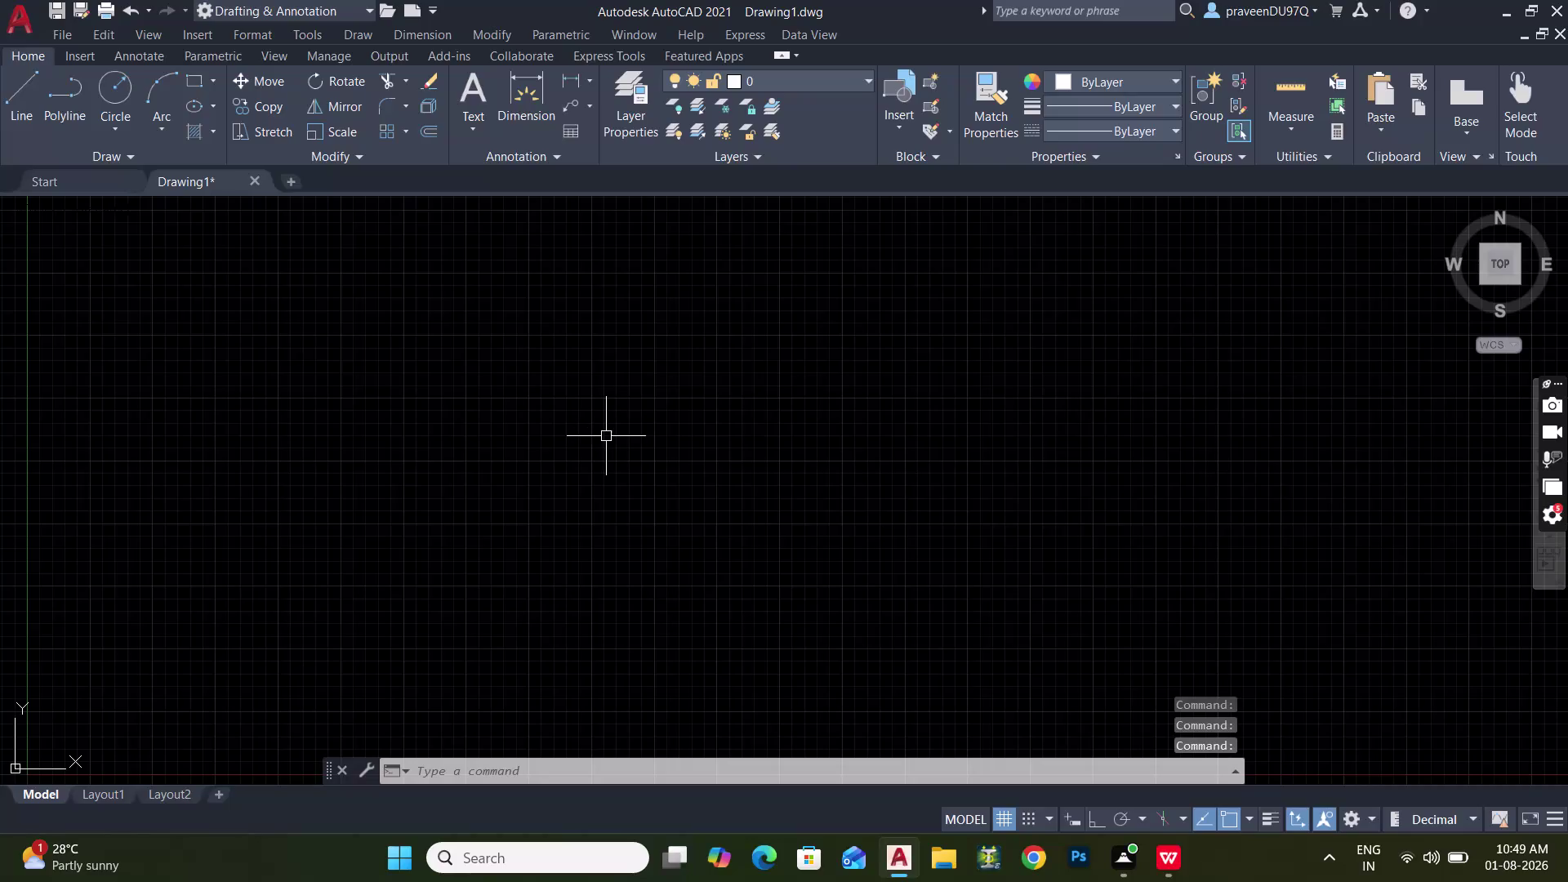
Set the drawing's length unit type to Engineering with the UN command.
text(UN)
key(space)
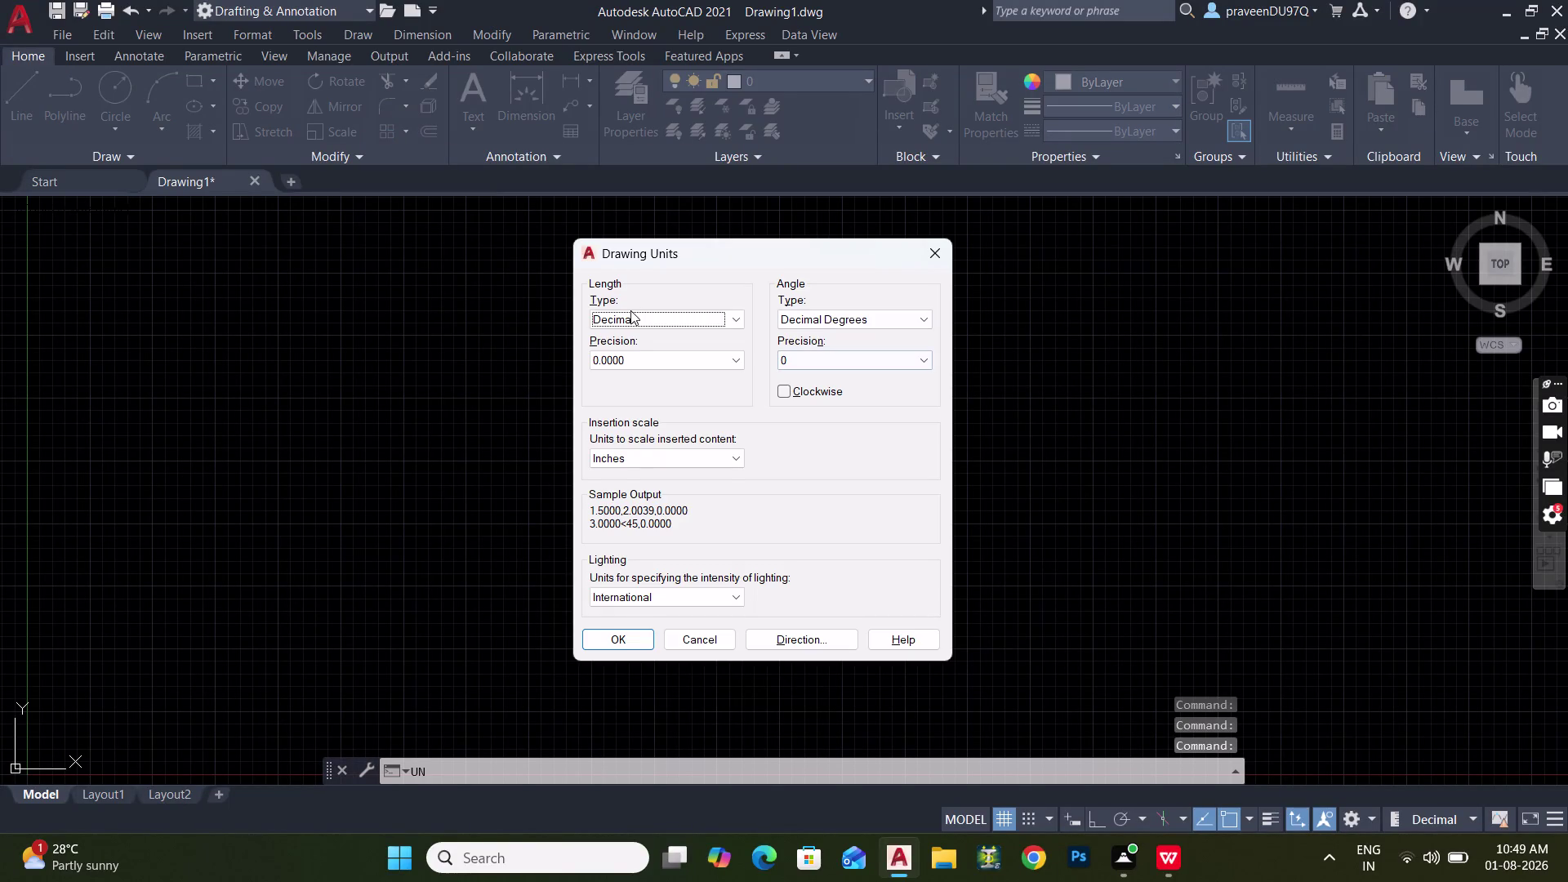
click(631, 310)
click(627, 358)
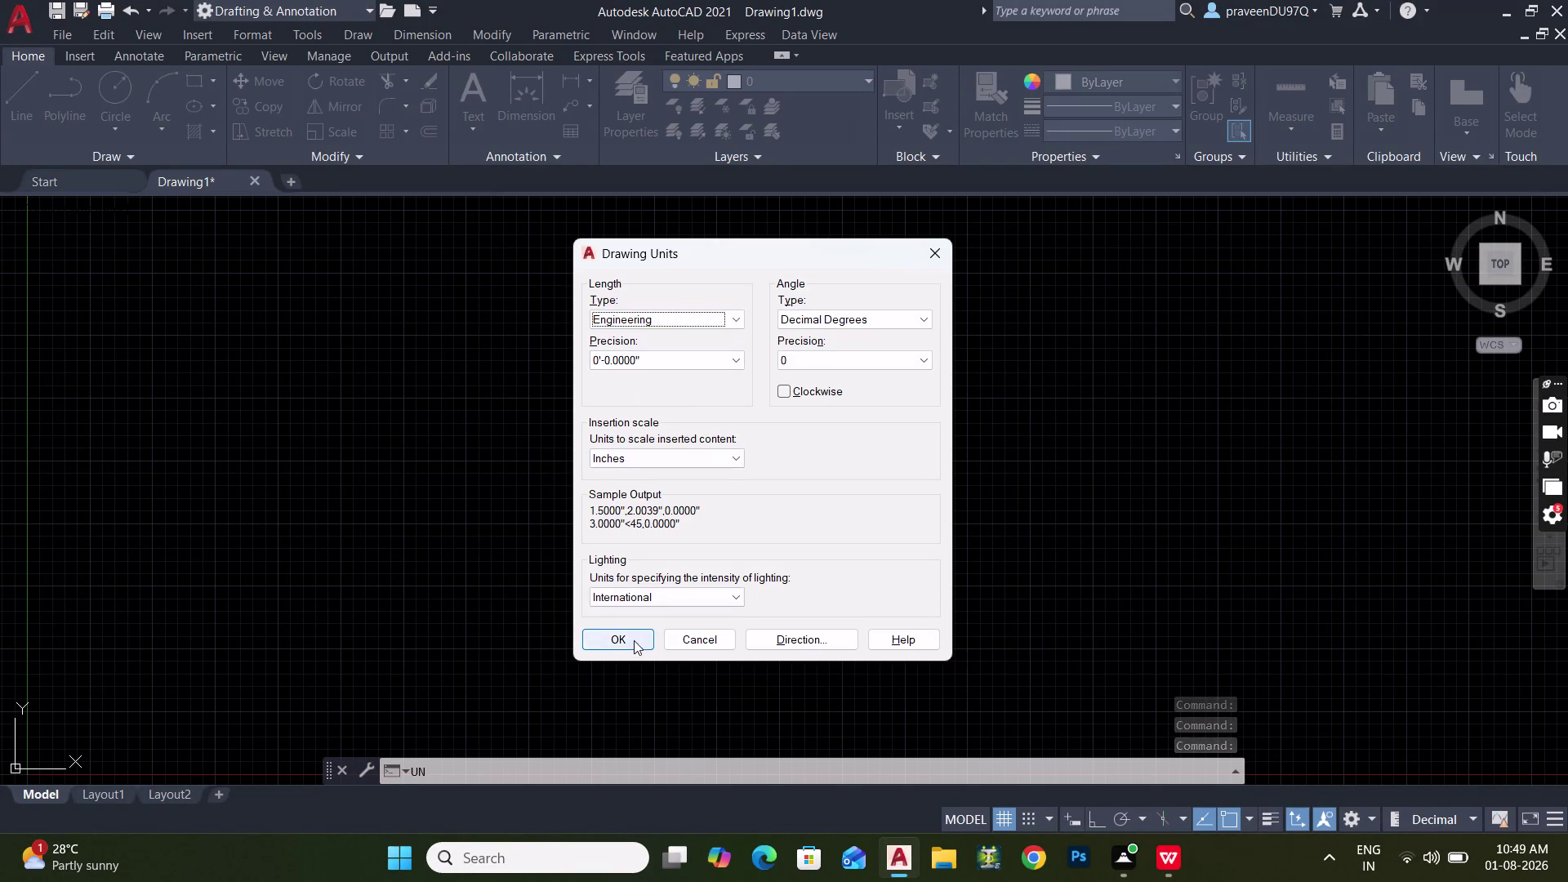
click(633, 640)
Zoom extents and pan so the whole drawing fits in view.
middle_click(626, 423)
middle_click(624, 422)
scroll(down, 3)
middle_click(622, 422)
middle_click(622, 422)
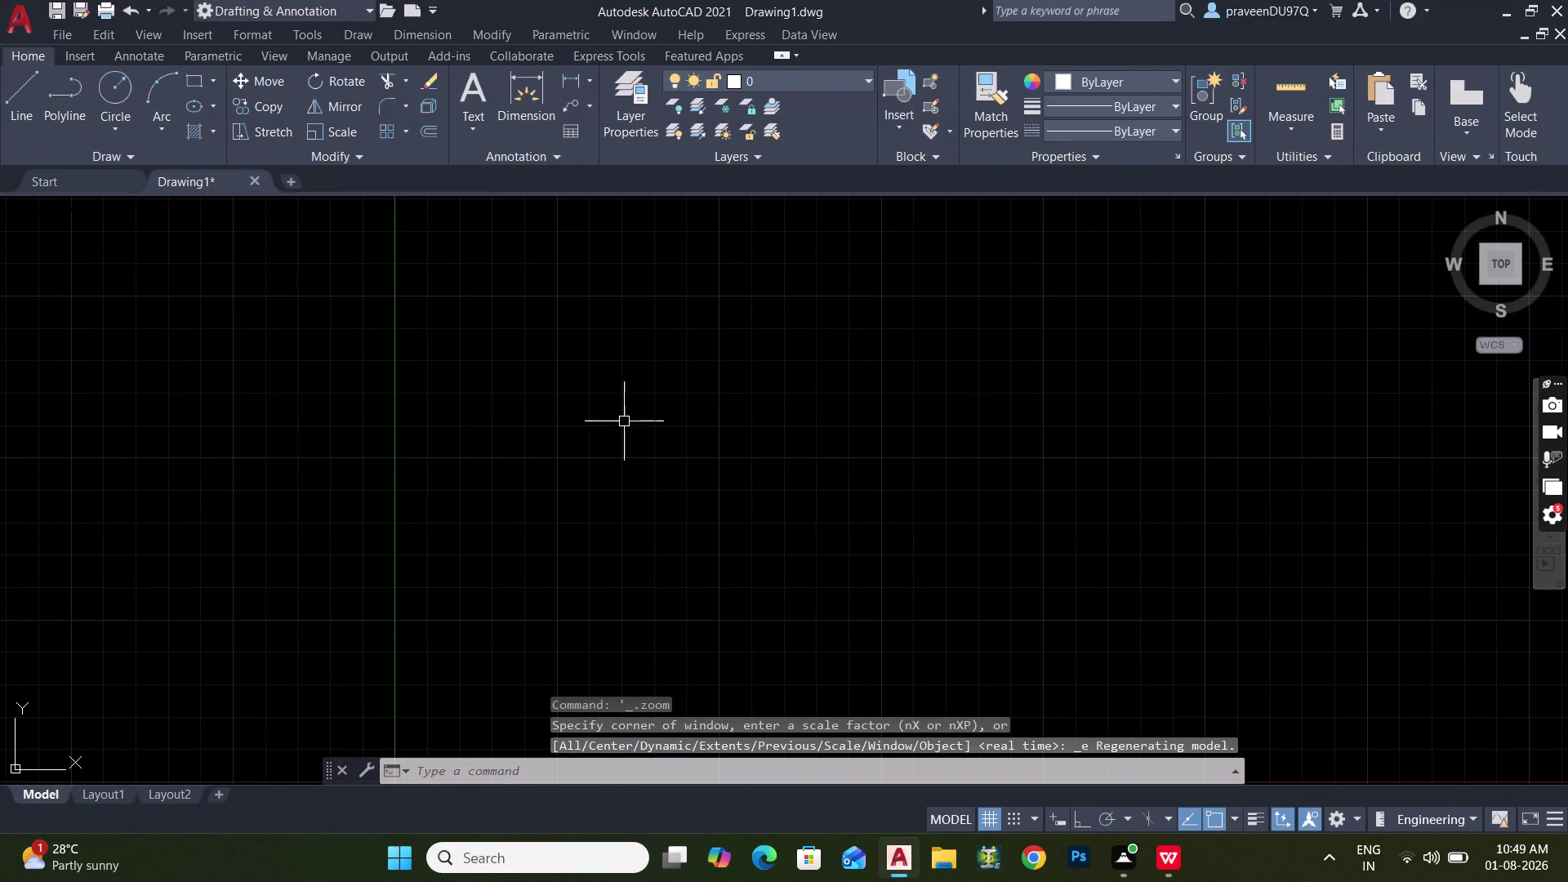
scroll(down, 3)
middle_drag(634, 423, 593, 510)
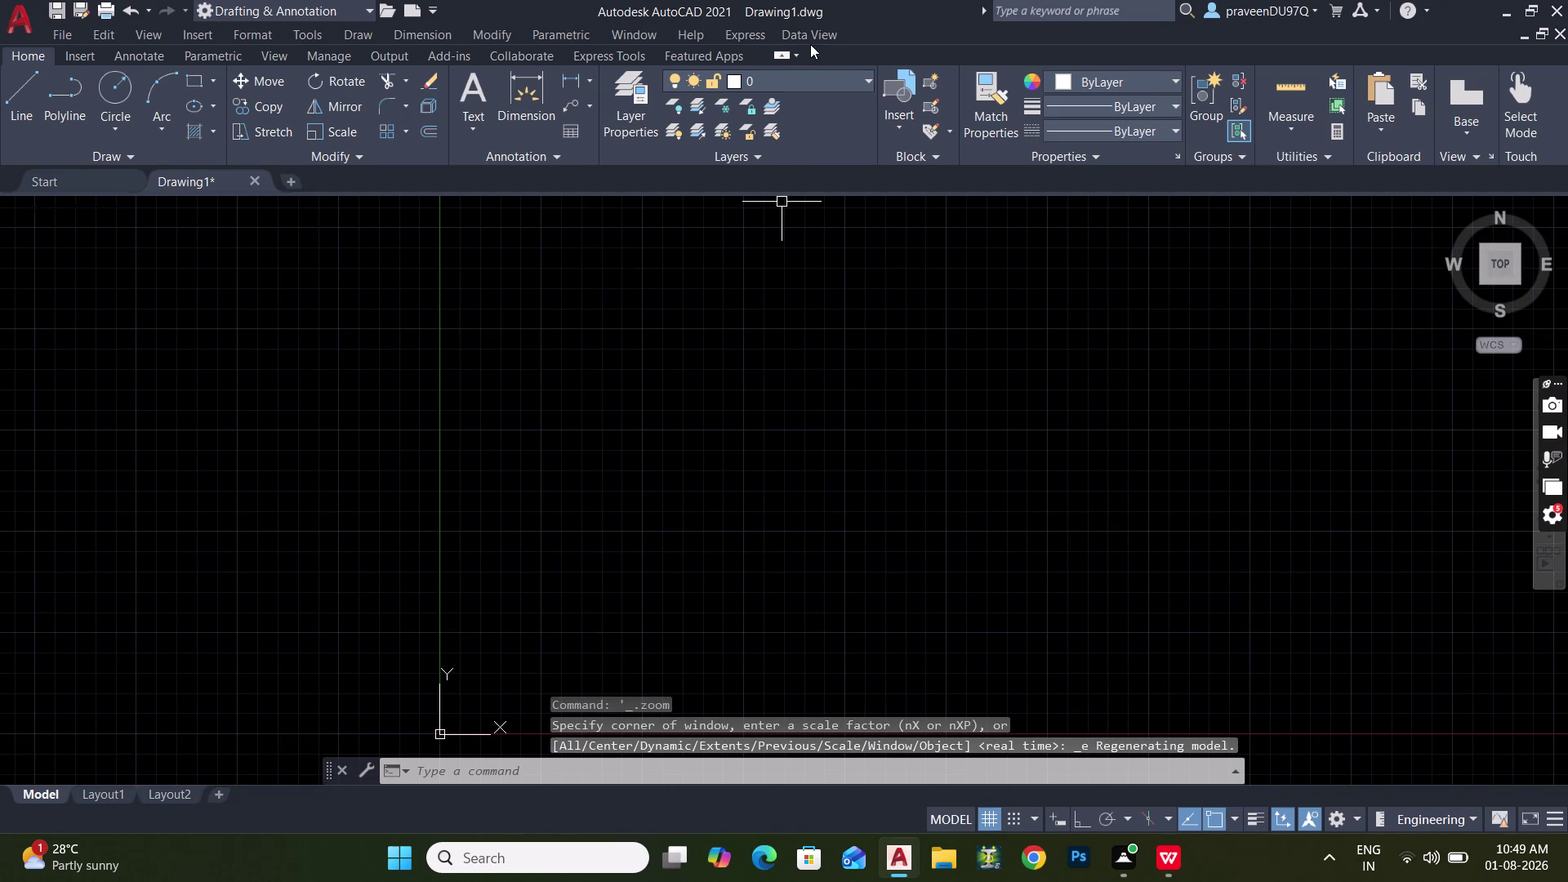
click(641, 117)
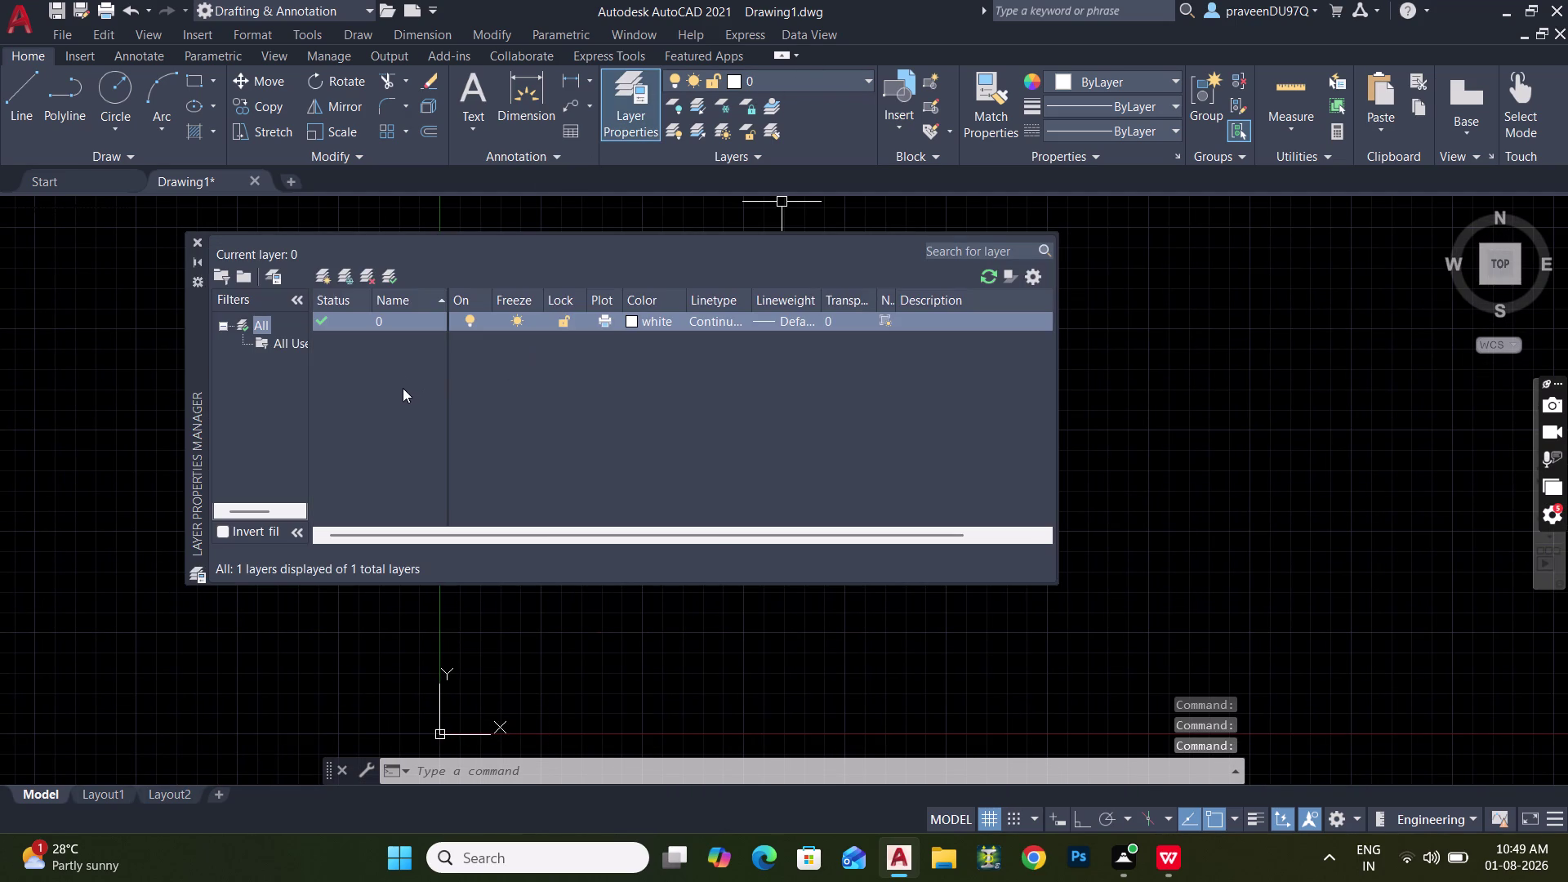
Create two new layers named WALLS and DOORS.
click(402, 388)
click(322, 269)
text(W)
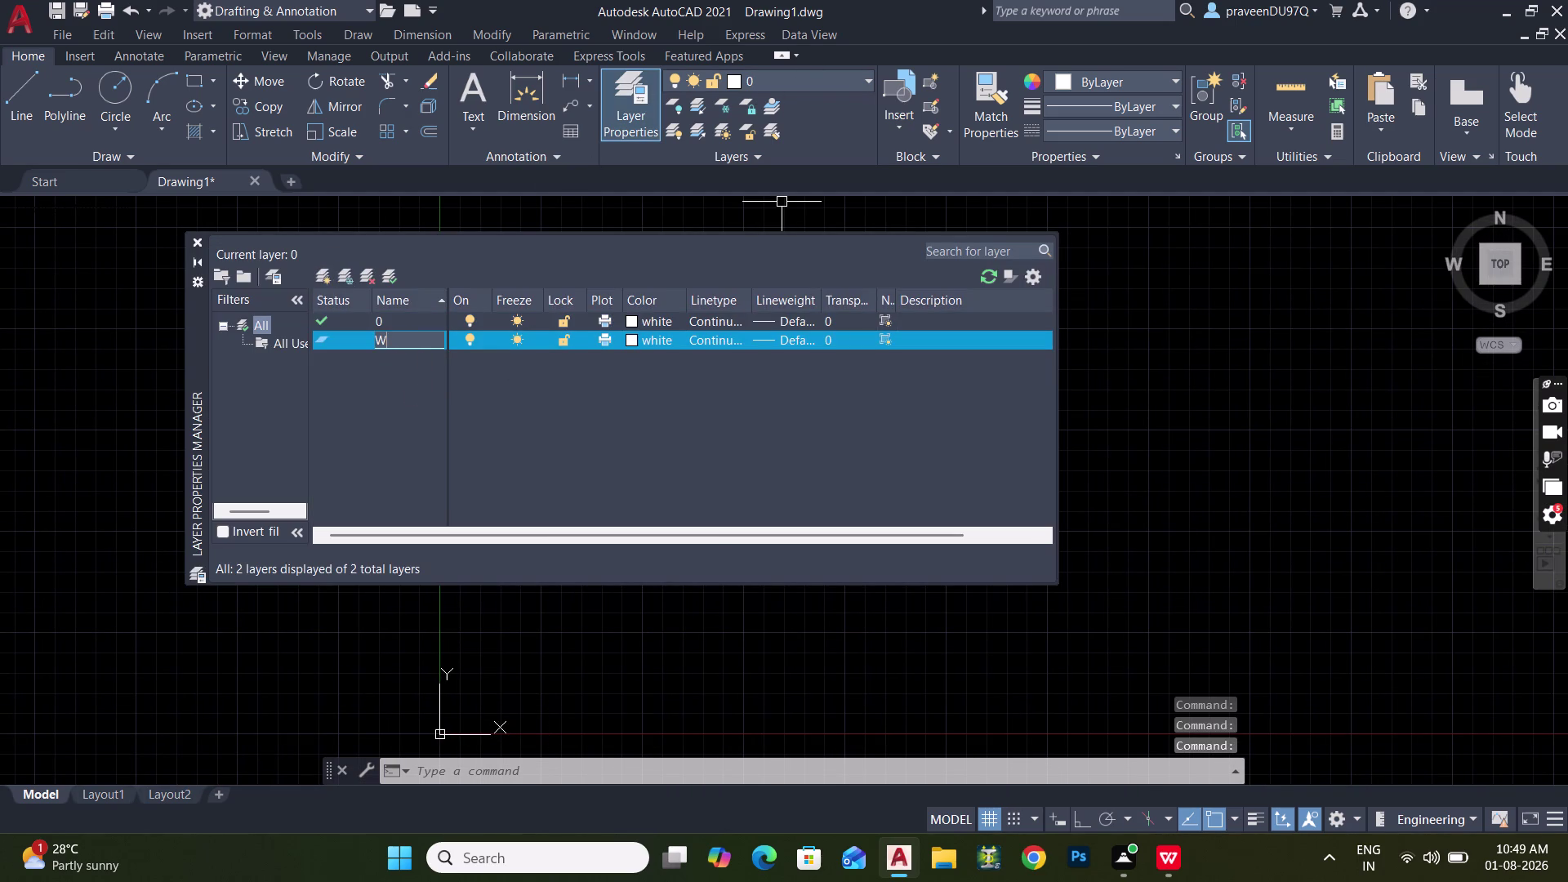
text(ALLS)
key(space)
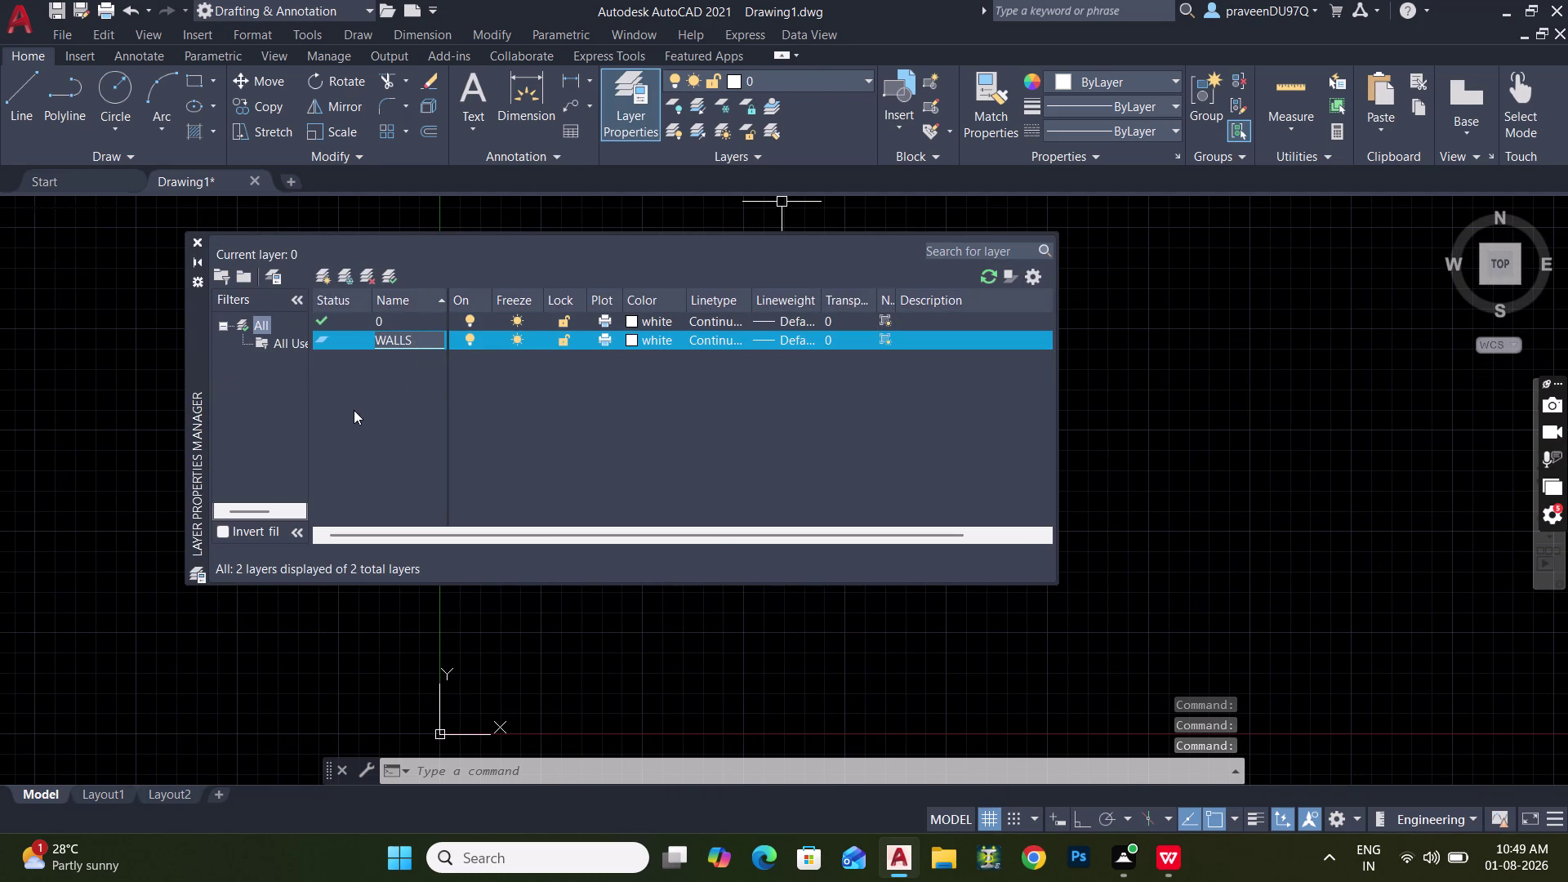
click(359, 421)
double_click(319, 275)
drag(424, 363, 323, 350)
text(DOORS)
key(space)
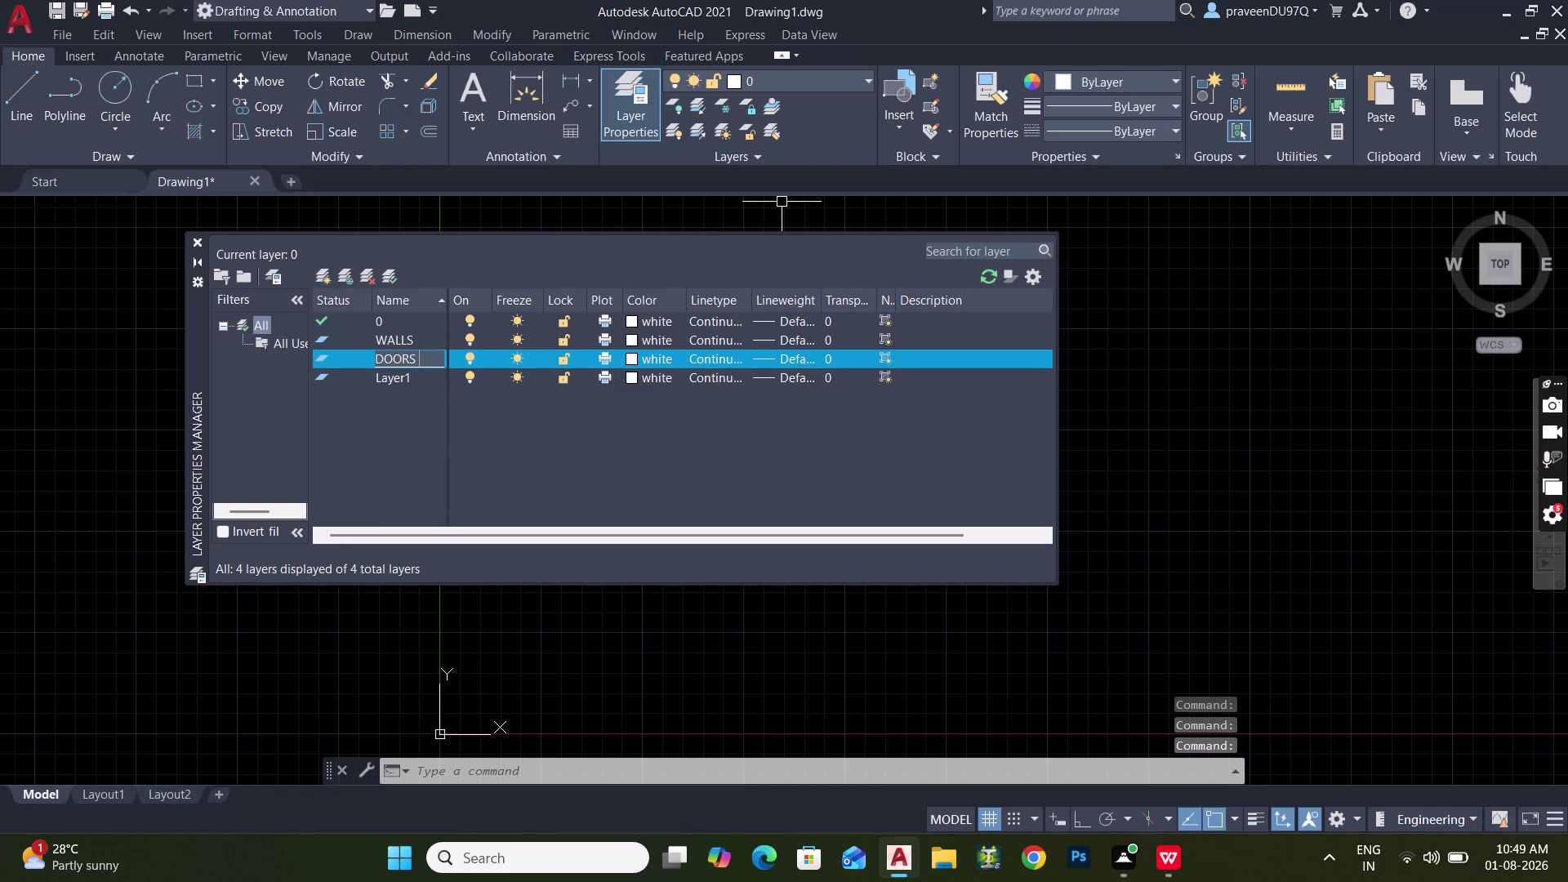
click(422, 372)
Rename the default Layer1 to TEXT, correcting a mistyped name.
click(432, 374)
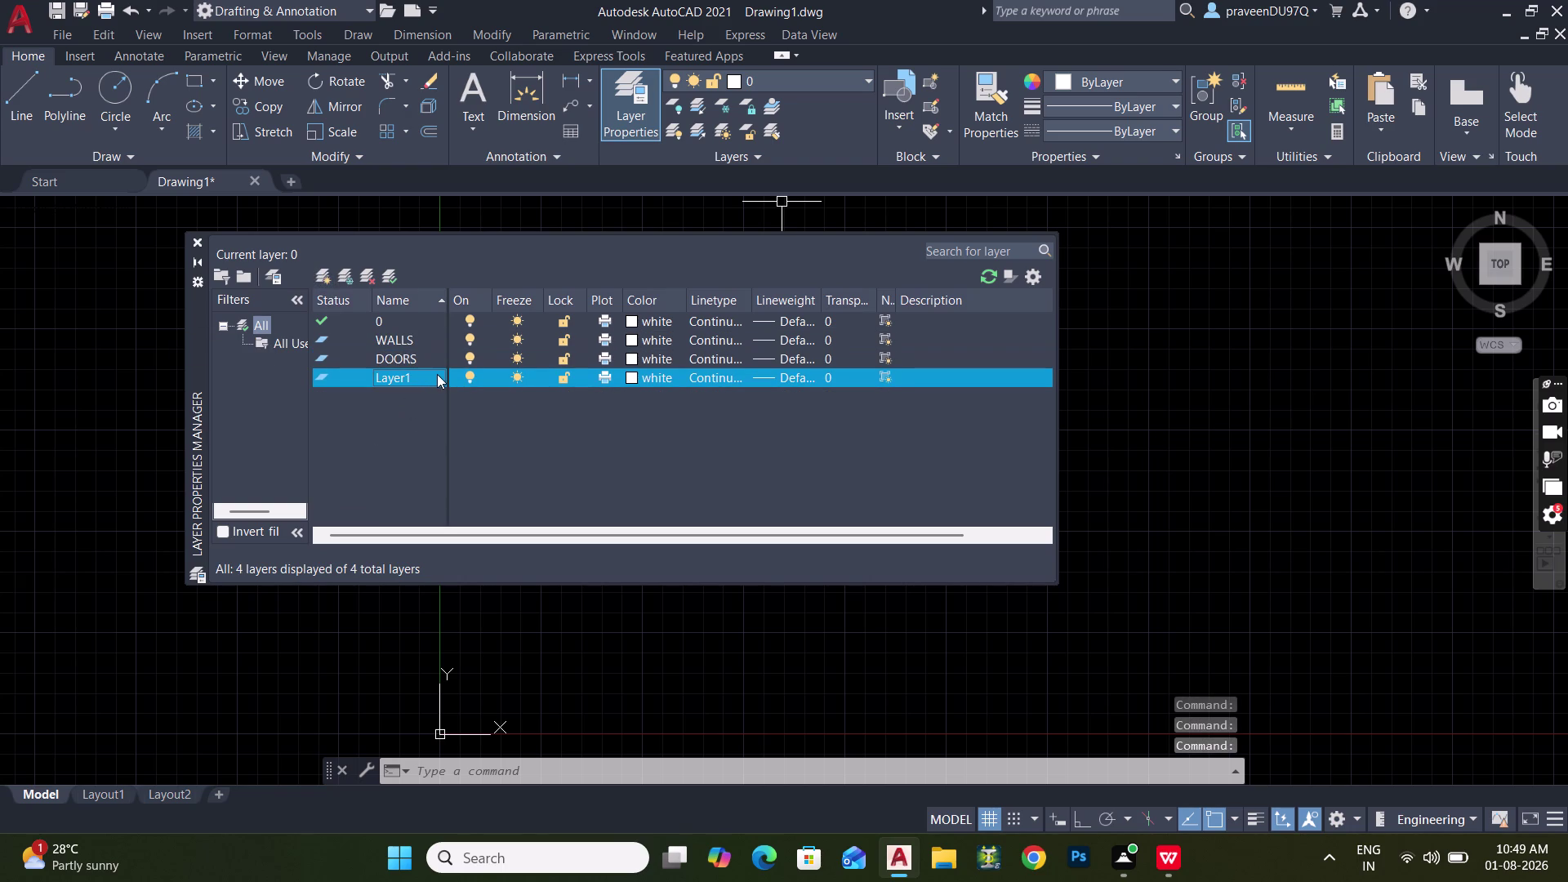
text(WIN)
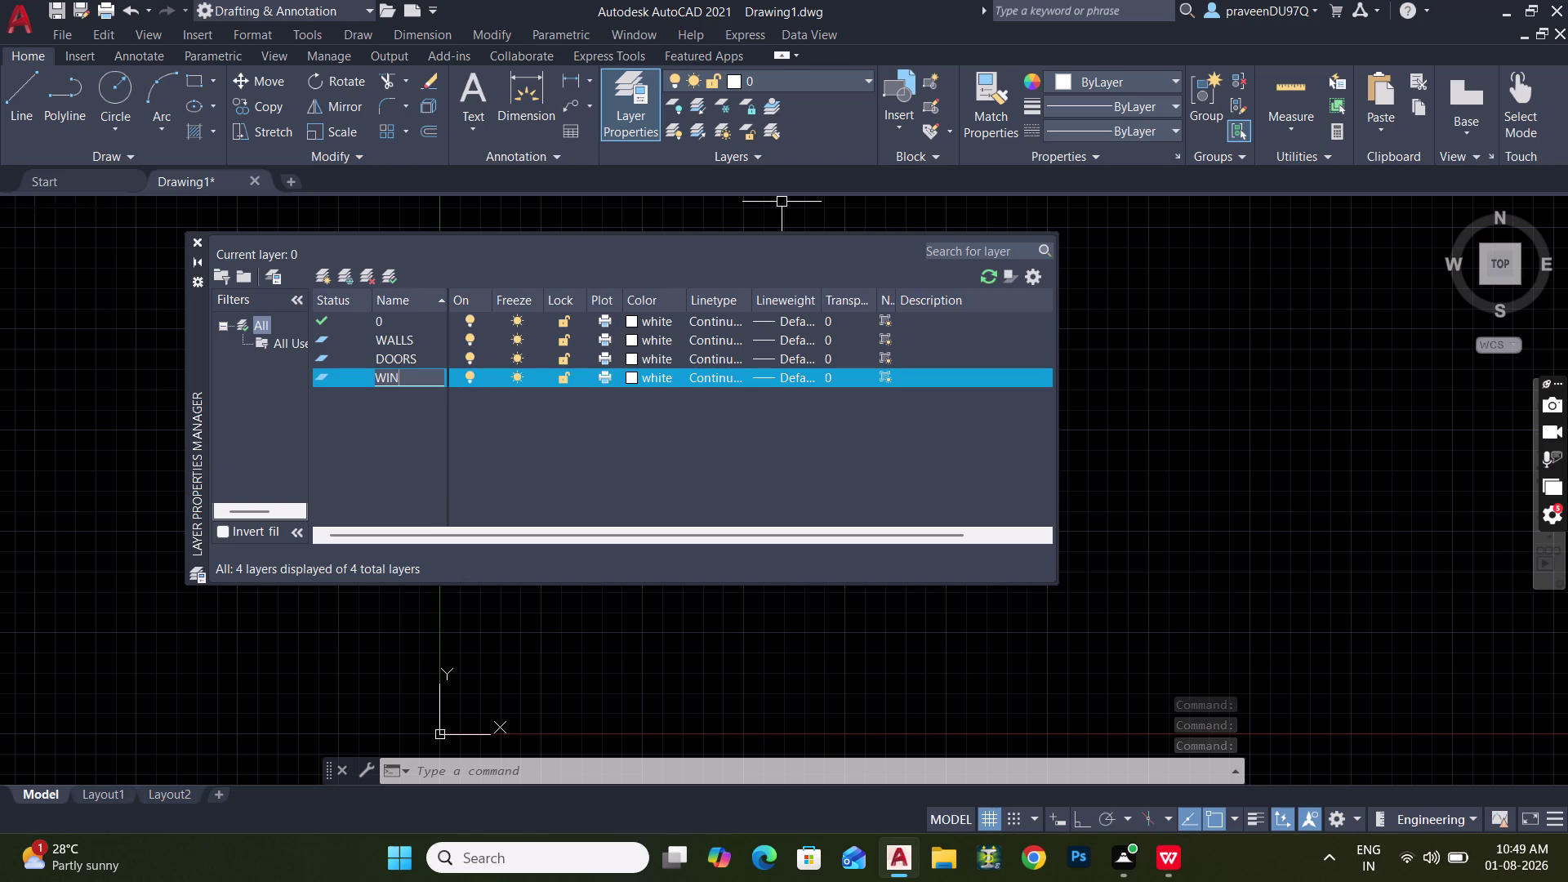
key(BackSpace)
key(BackSpace)
key(BackSpace)
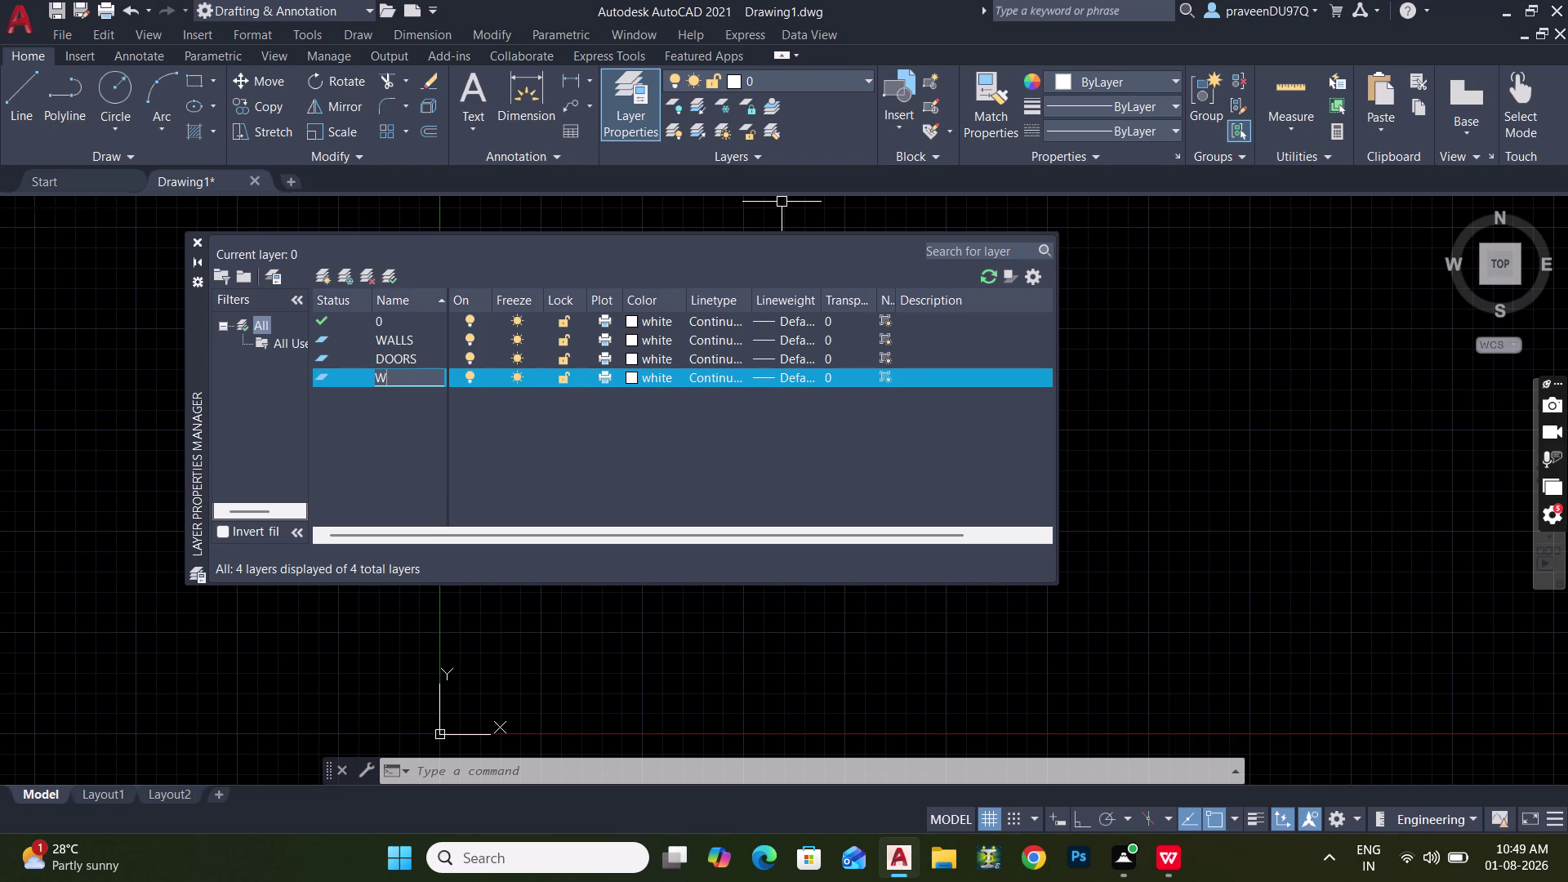
text(TEXT)
click(422, 357)
Rename the DOORS layer to DOORS AND WINDOWS.
click(428, 359)
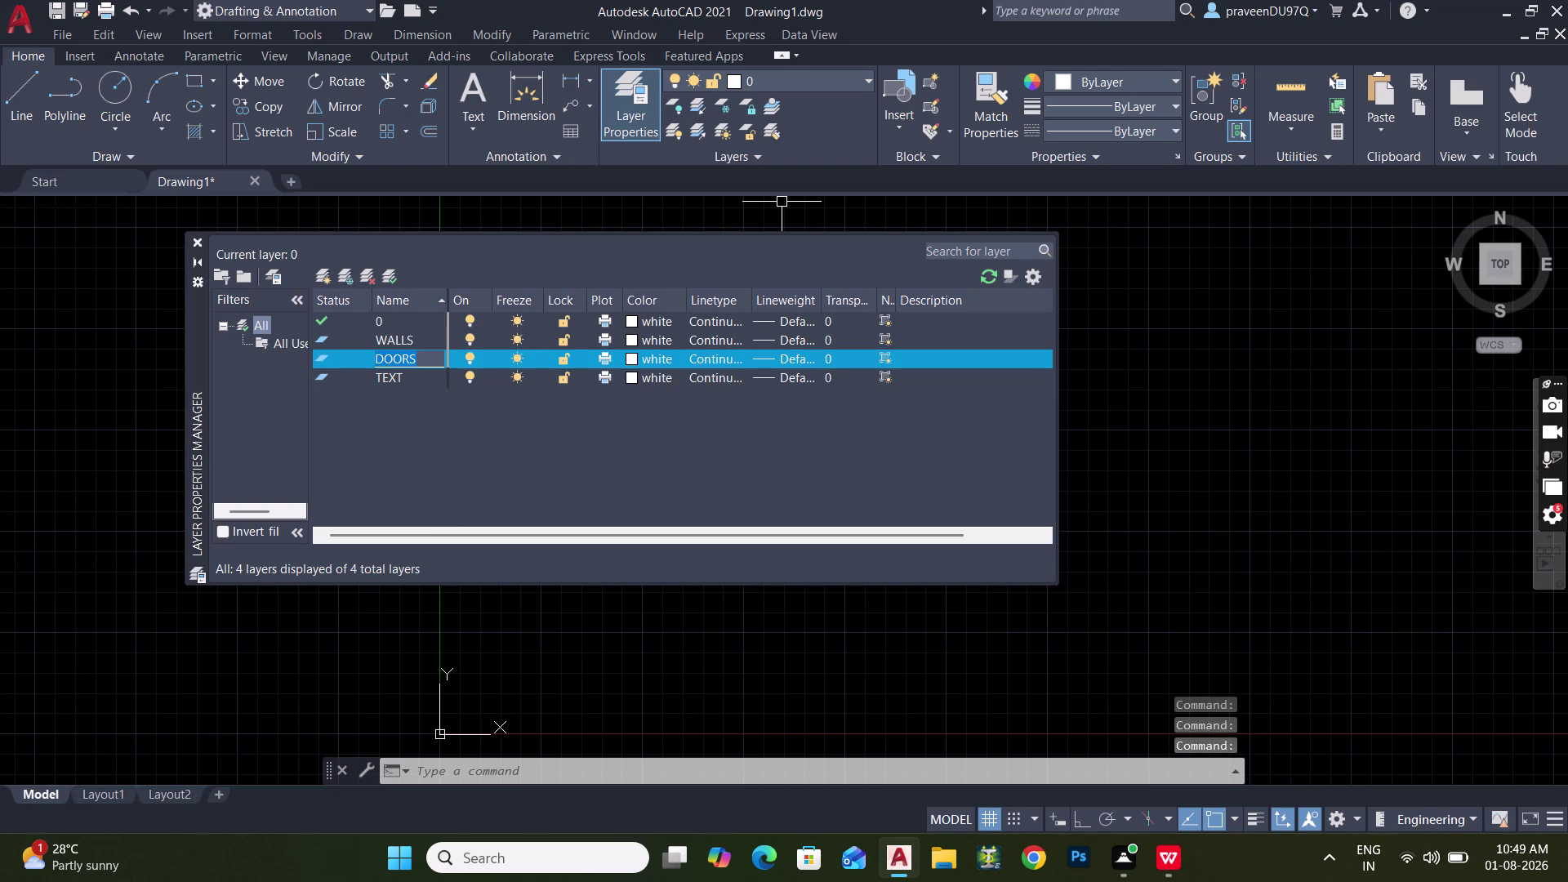
click(434, 359)
key(space)
text(A)
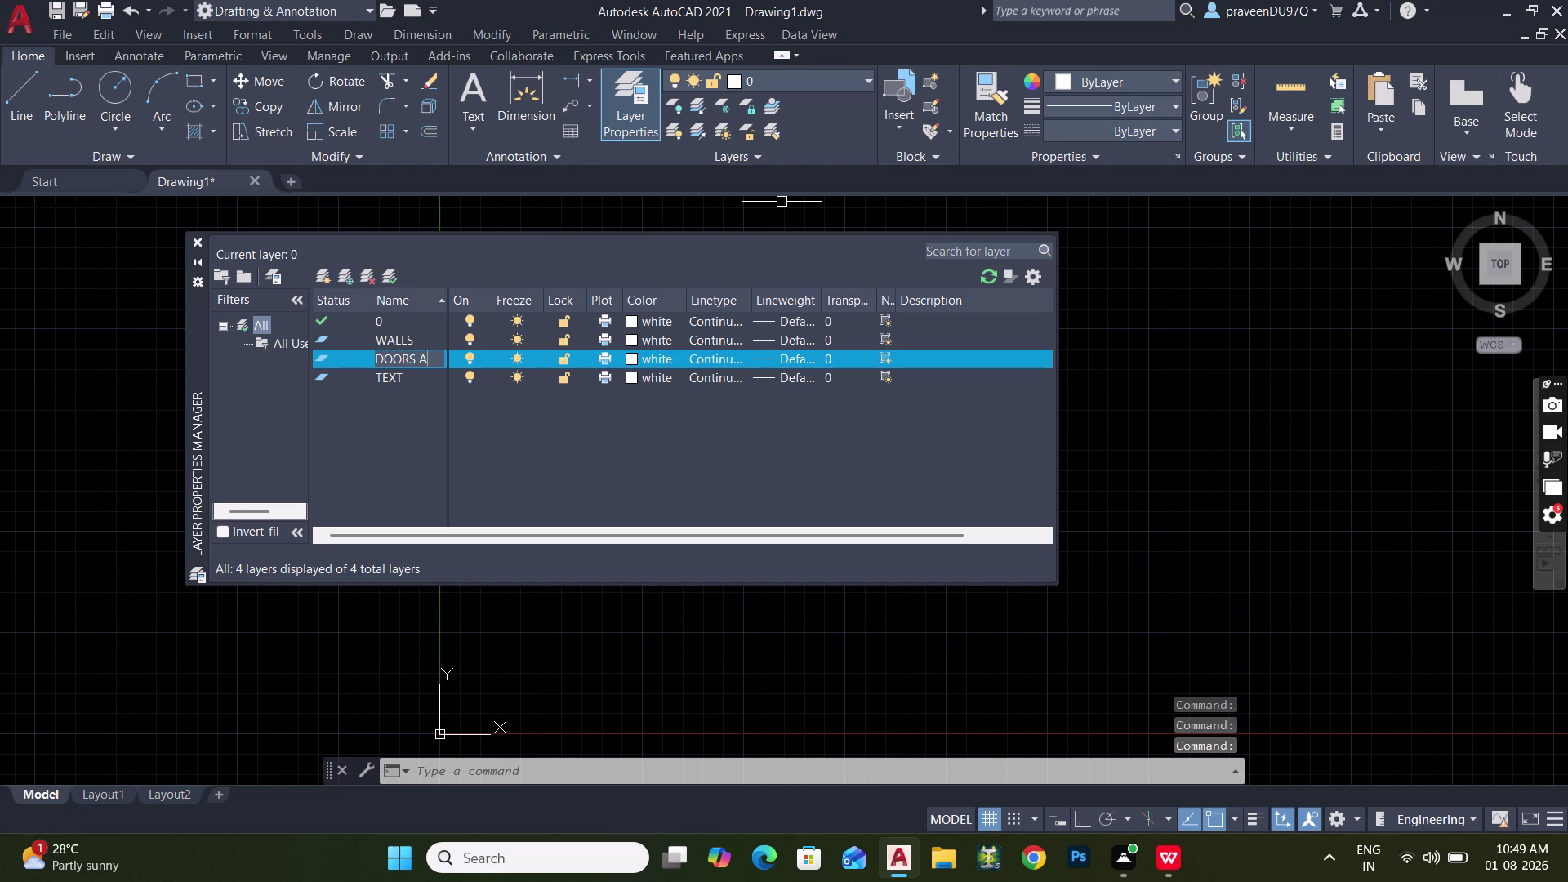
text(ND)
key(space)
text(WIND)
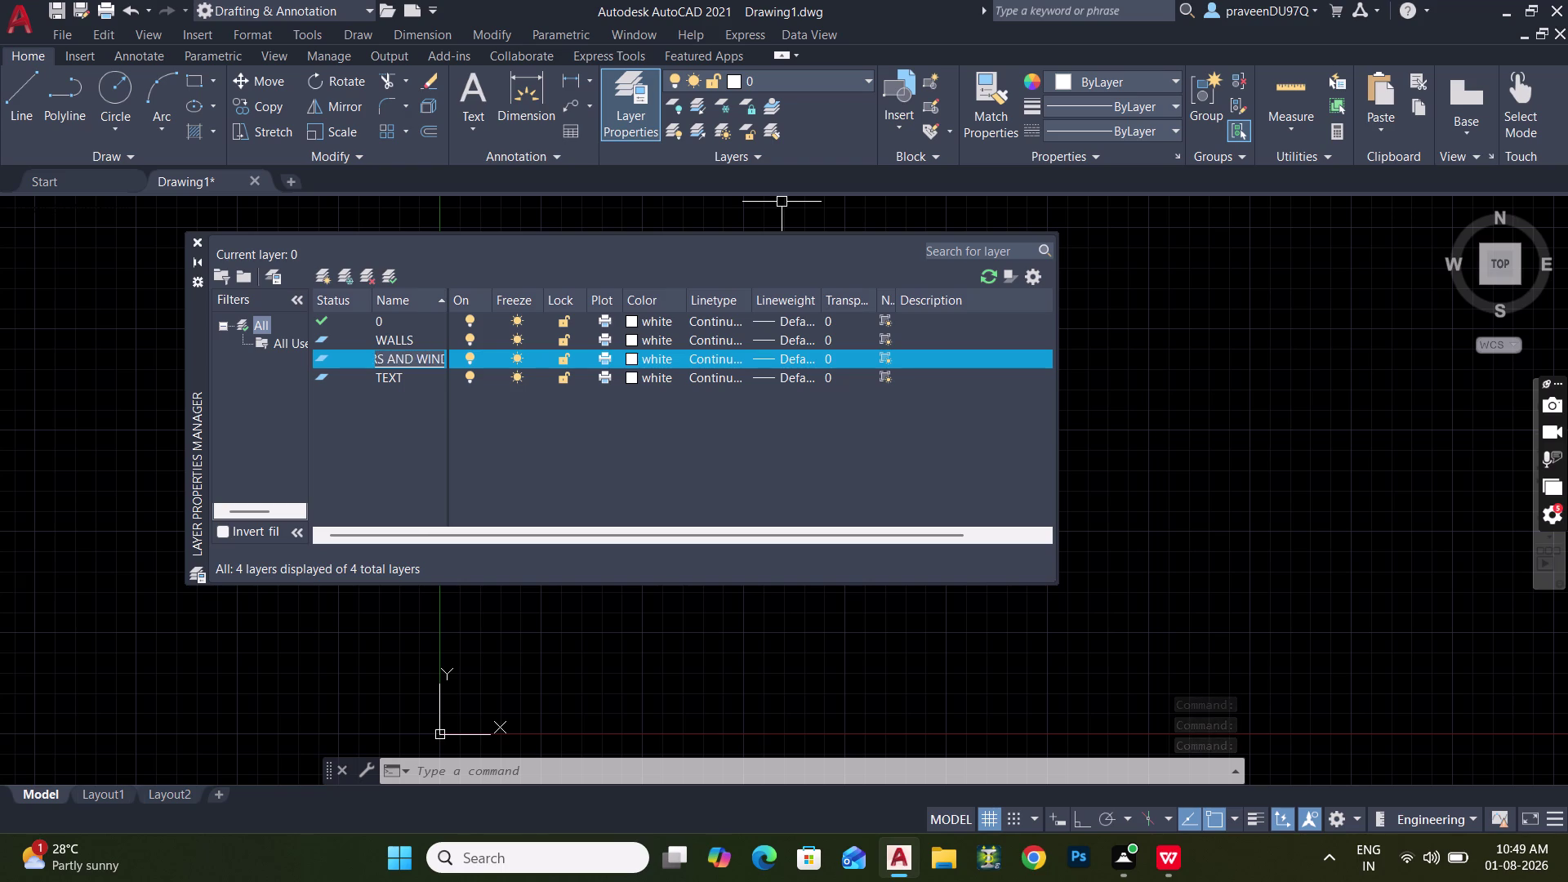
text(OWS)
click(482, 451)
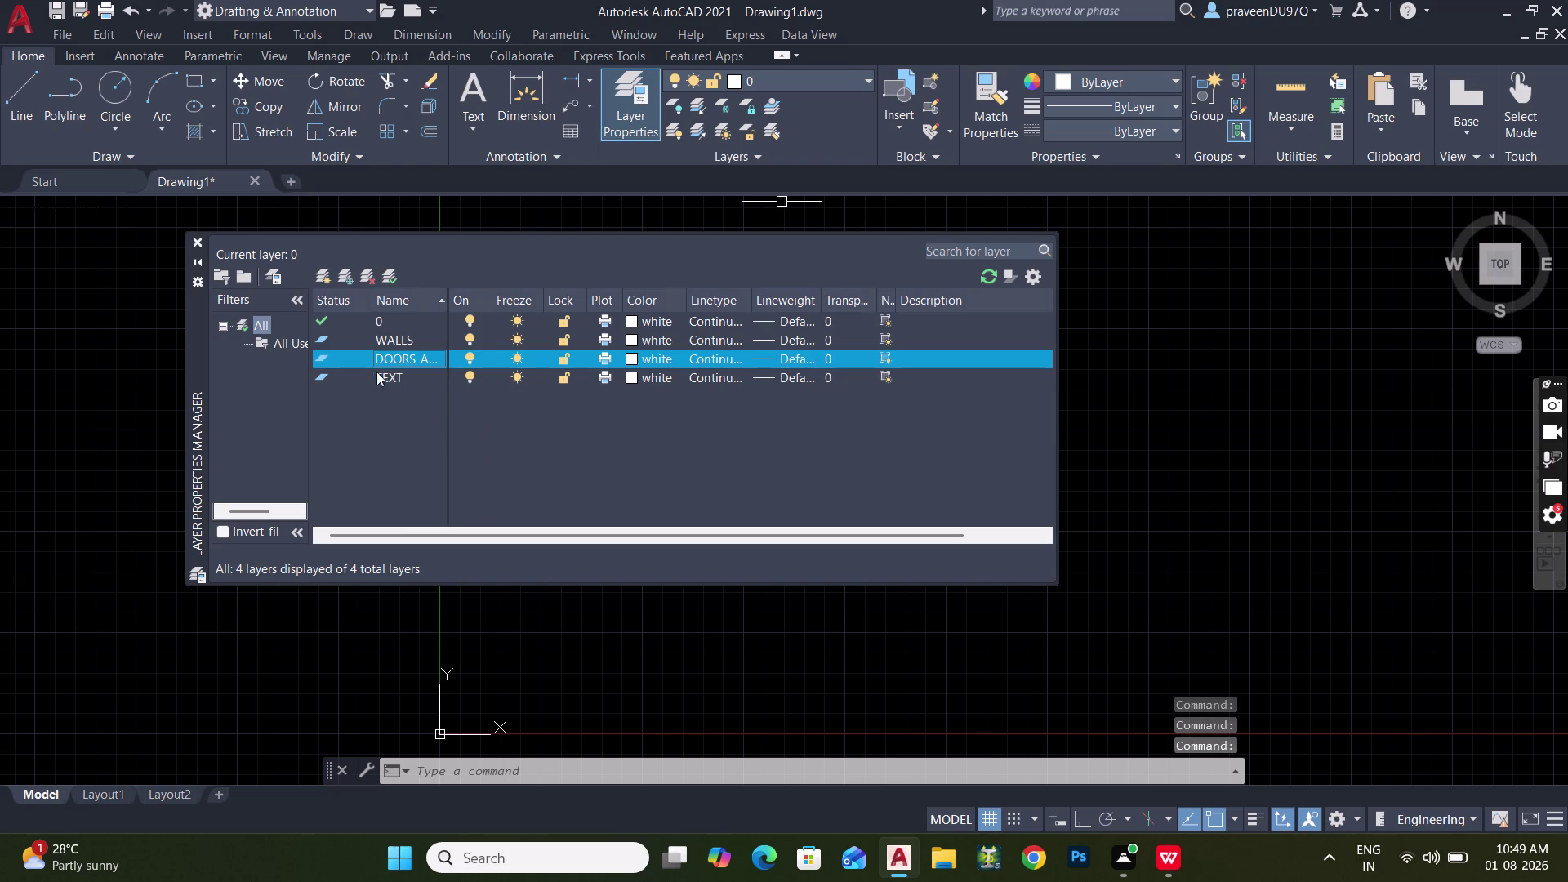
Make WALLS the current layer, close the layer palette and zoom extents.
double_click(345, 339)
click(196, 241)
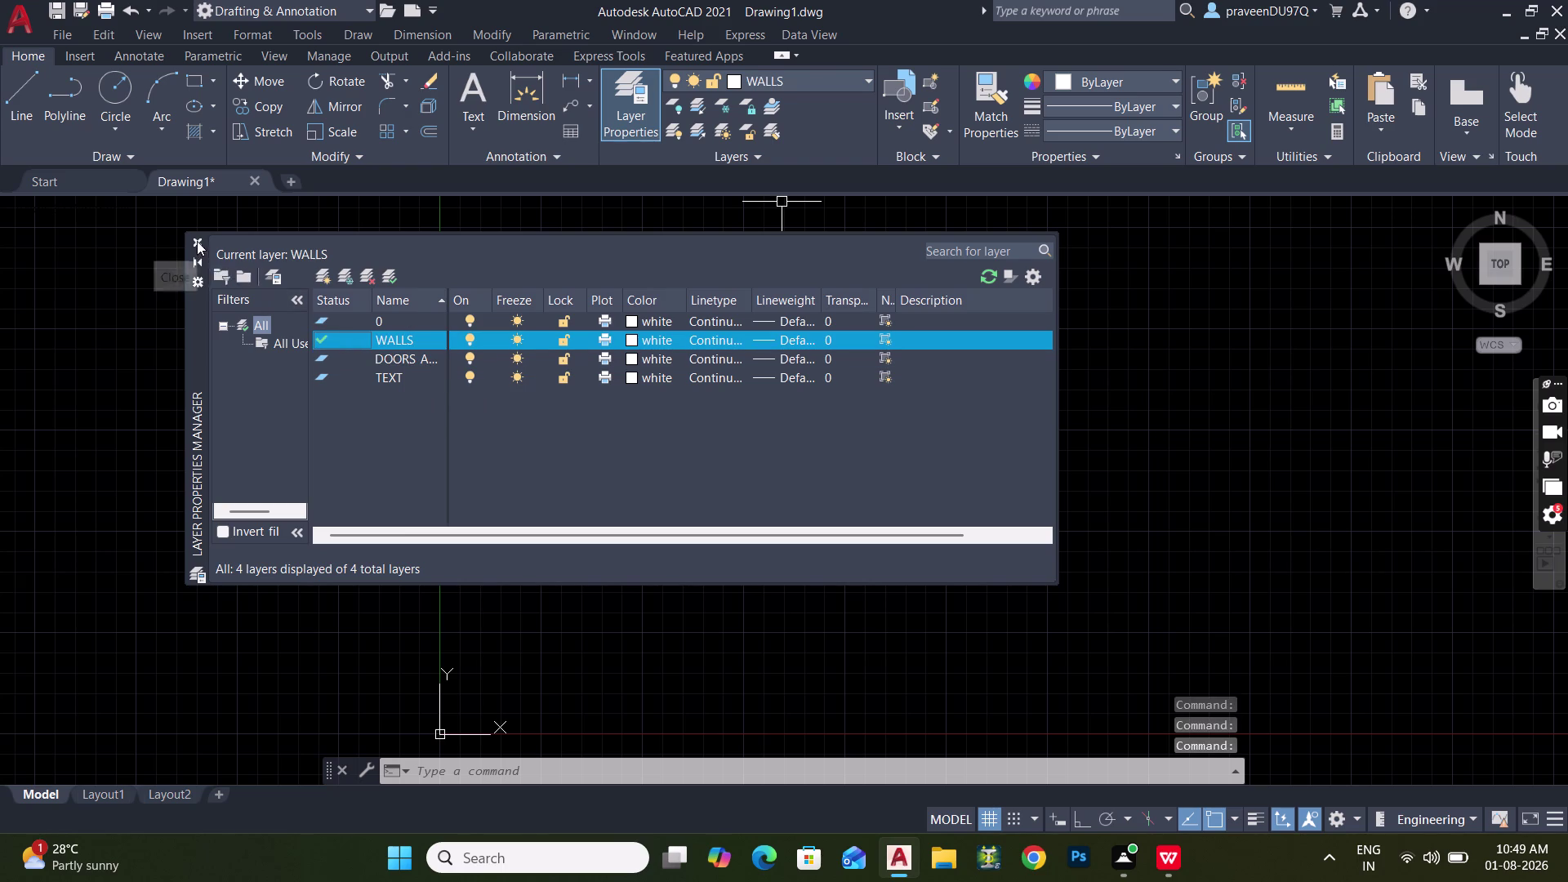
middle_drag(589, 393, 537, 405)
middle_click(537, 405)
middle_click(537, 403)
Pan the drawing and start the RECTANGLE command.
scroll(down, 3)
middle_drag(546, 403, 447, 517)
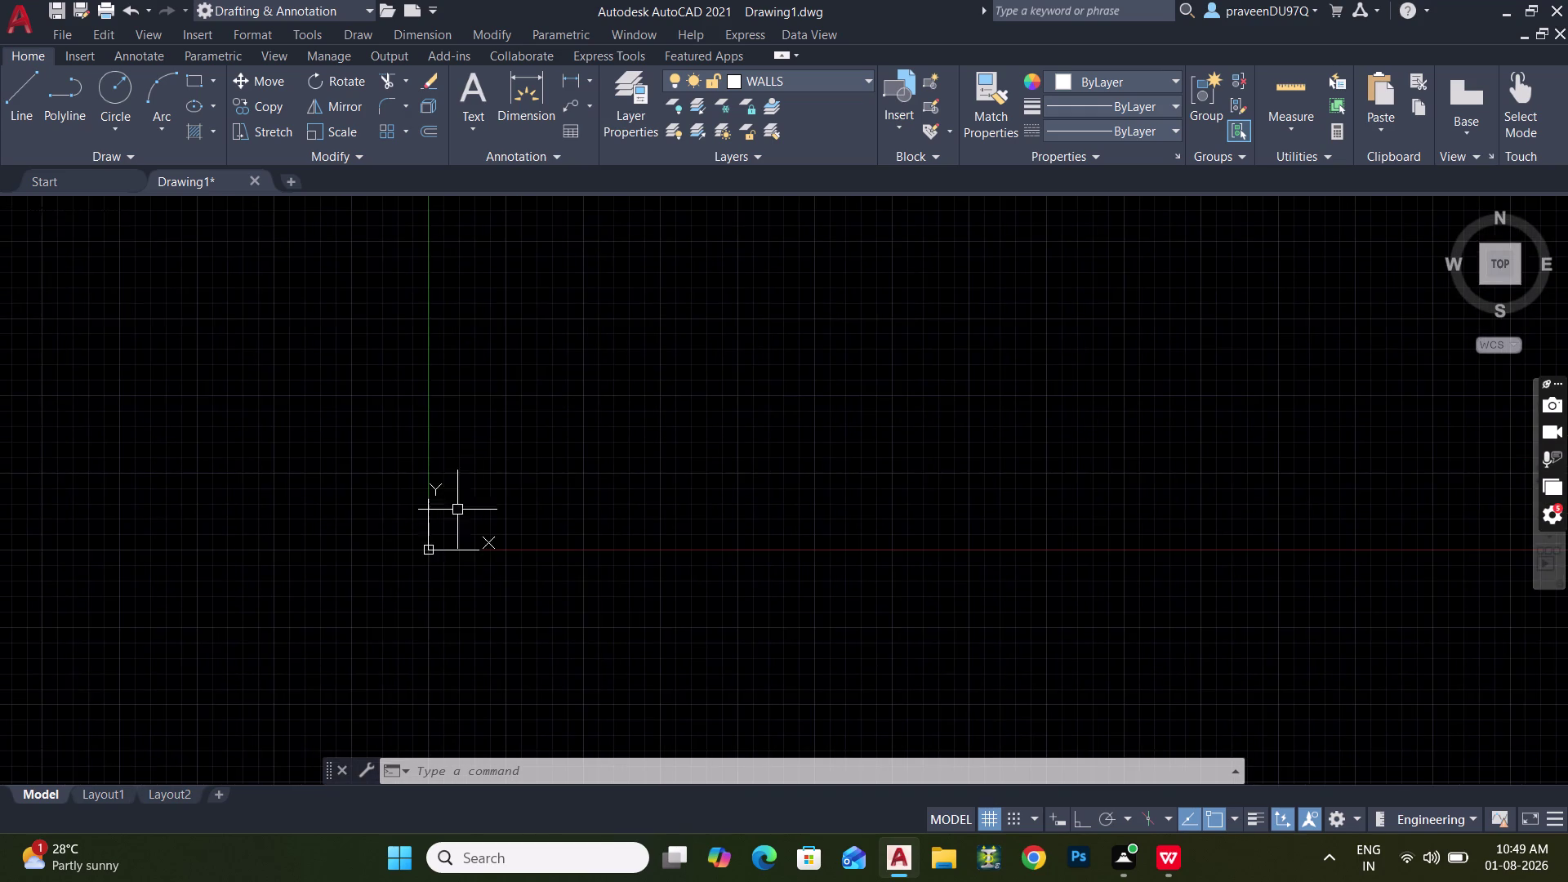
middle_drag(493, 485, 457, 550)
key(r)
key(e)
key(c)
key(space)
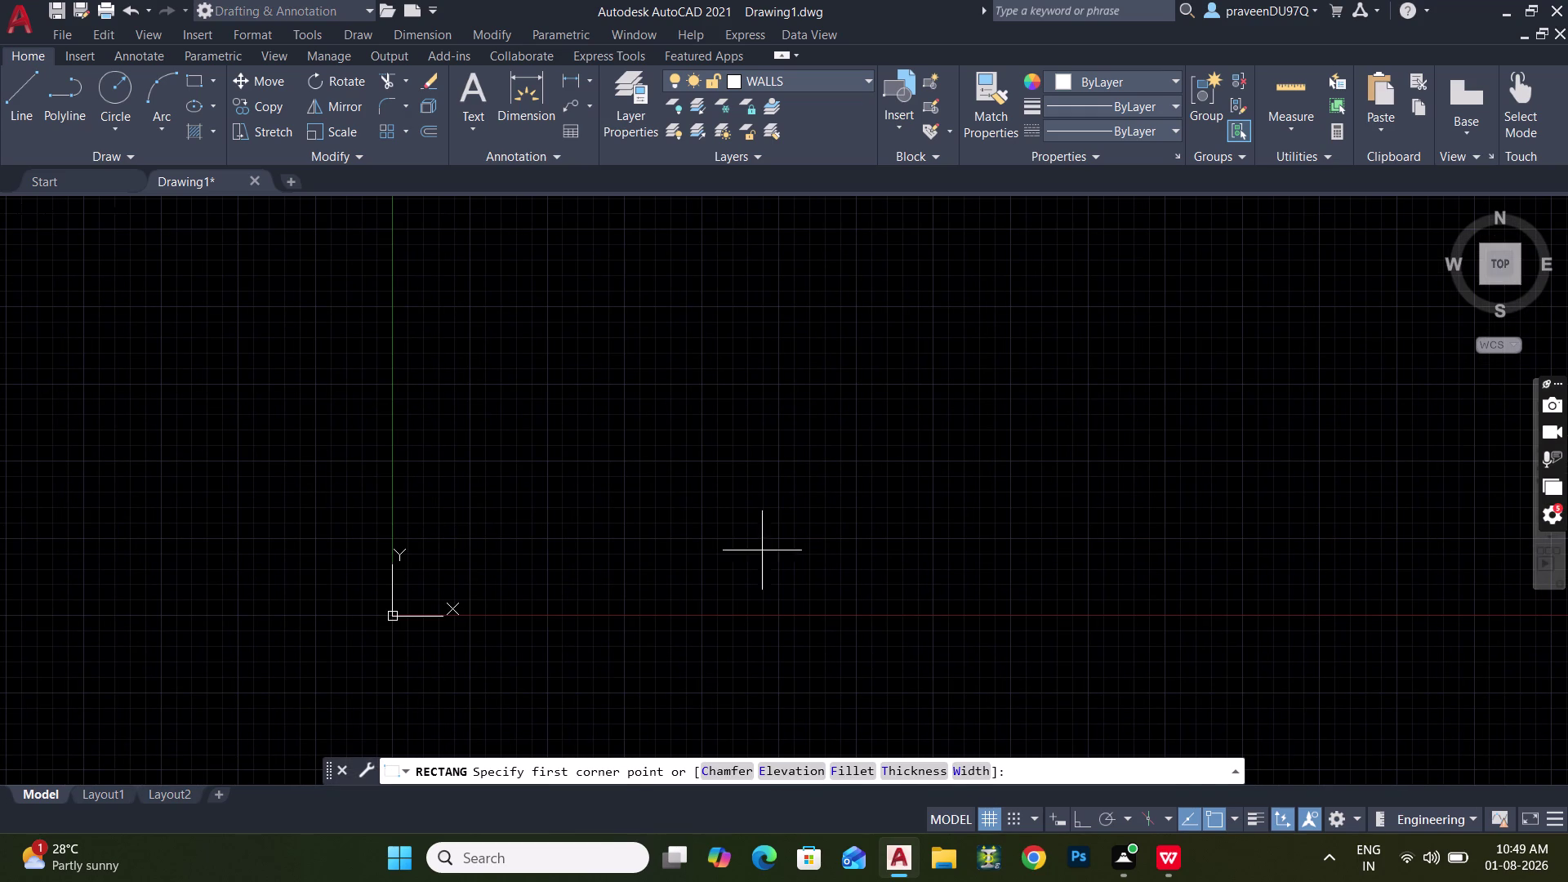
Shrink and reposition the AutoCAD window to reveal the building plan PDF.
drag(654, 8, 580, 106)
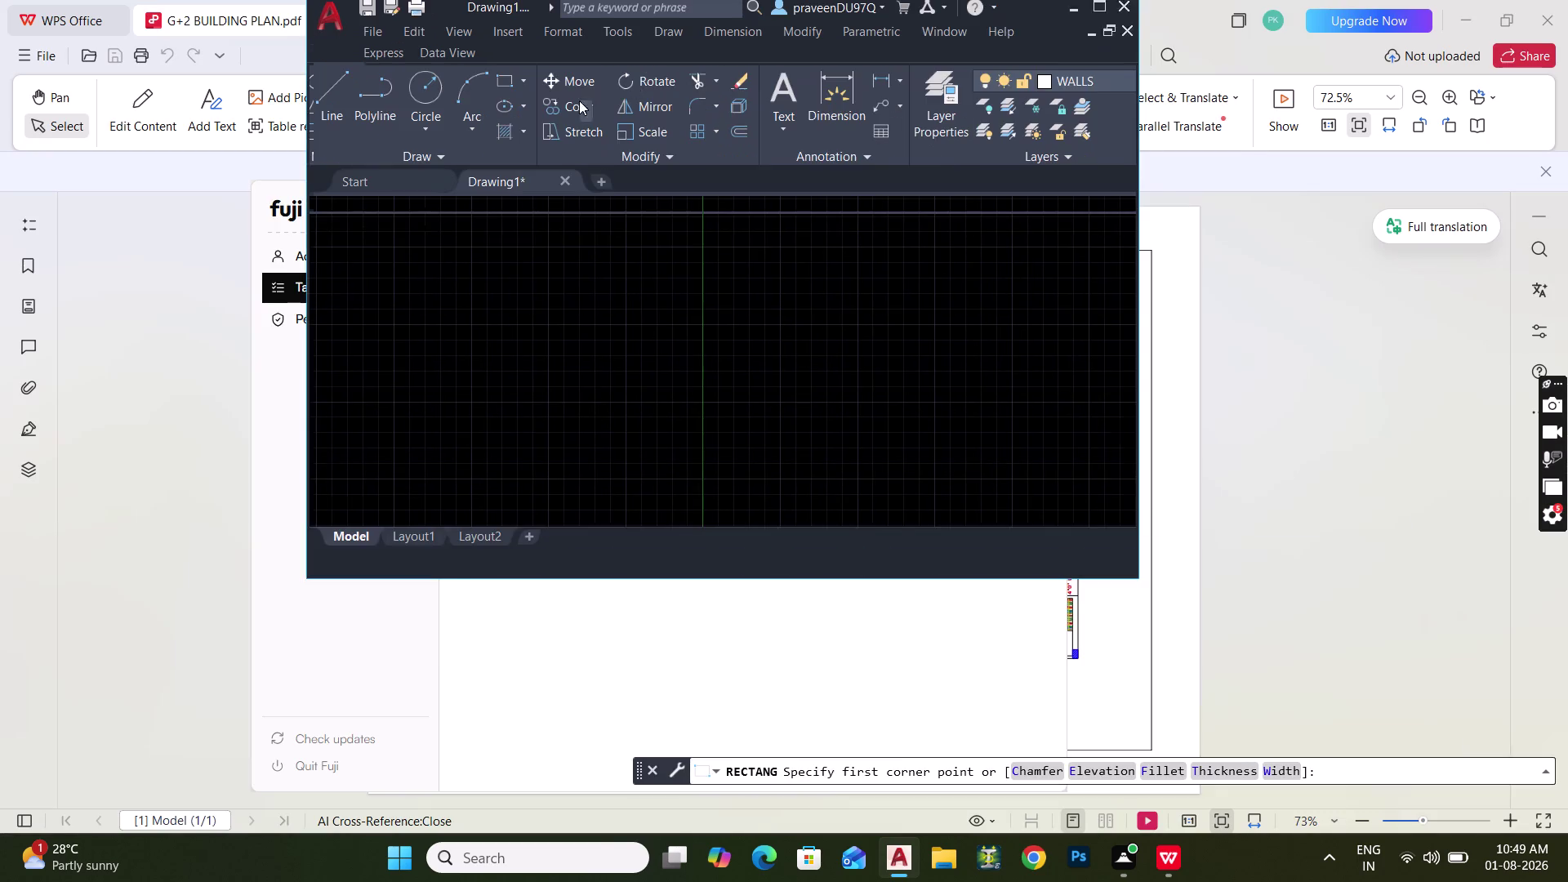
drag(580, 106, 578, 94)
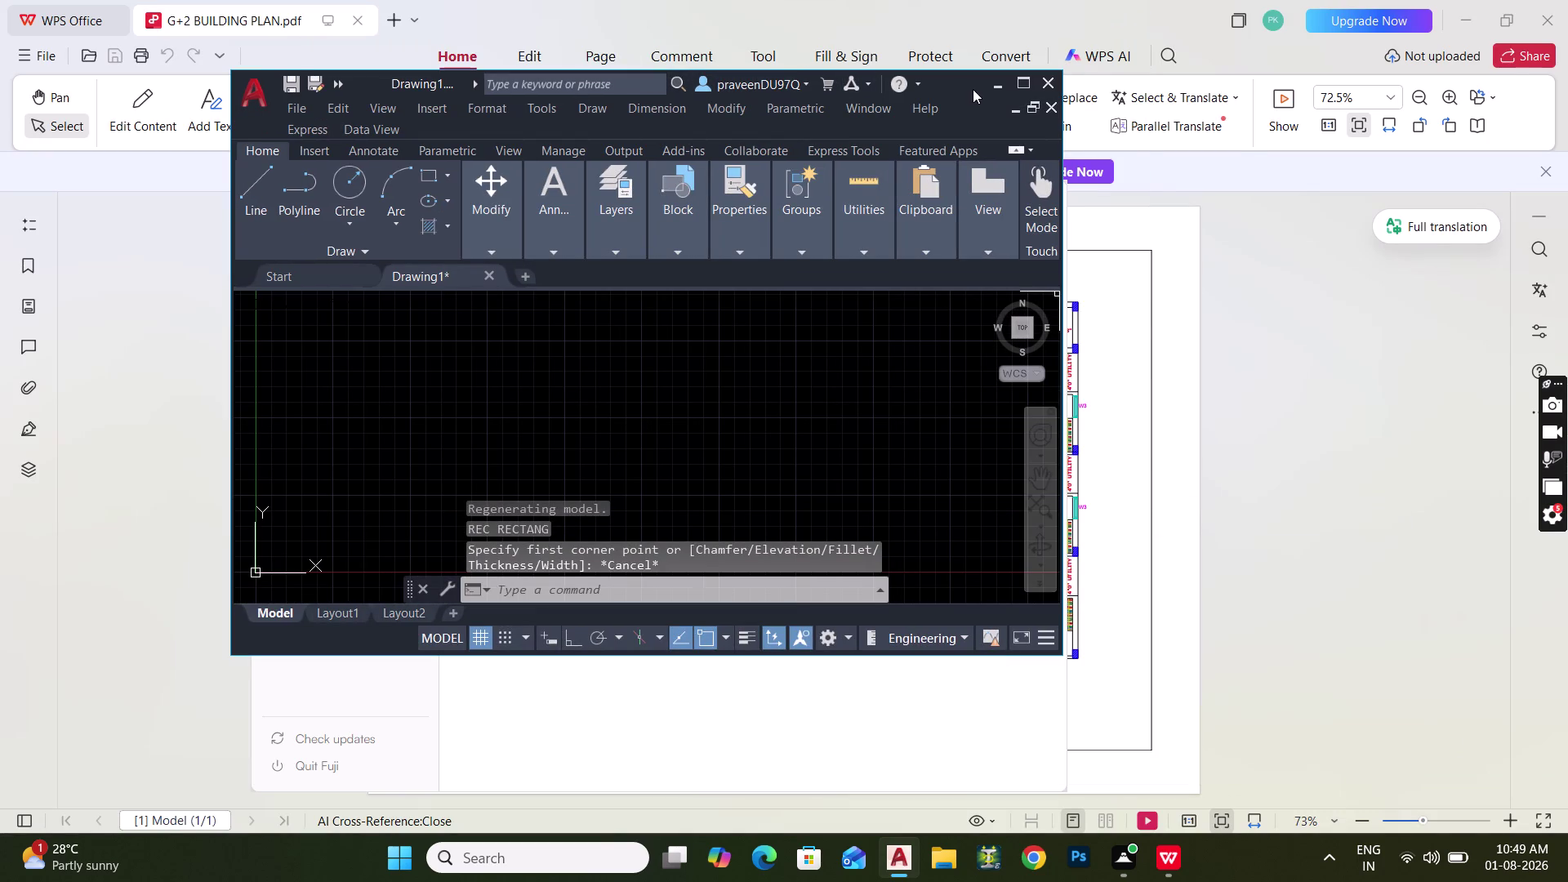
drag(961, 85, 863, 24)
drag(943, 84, 867, 2)
drag(400, 88, 631, 15)
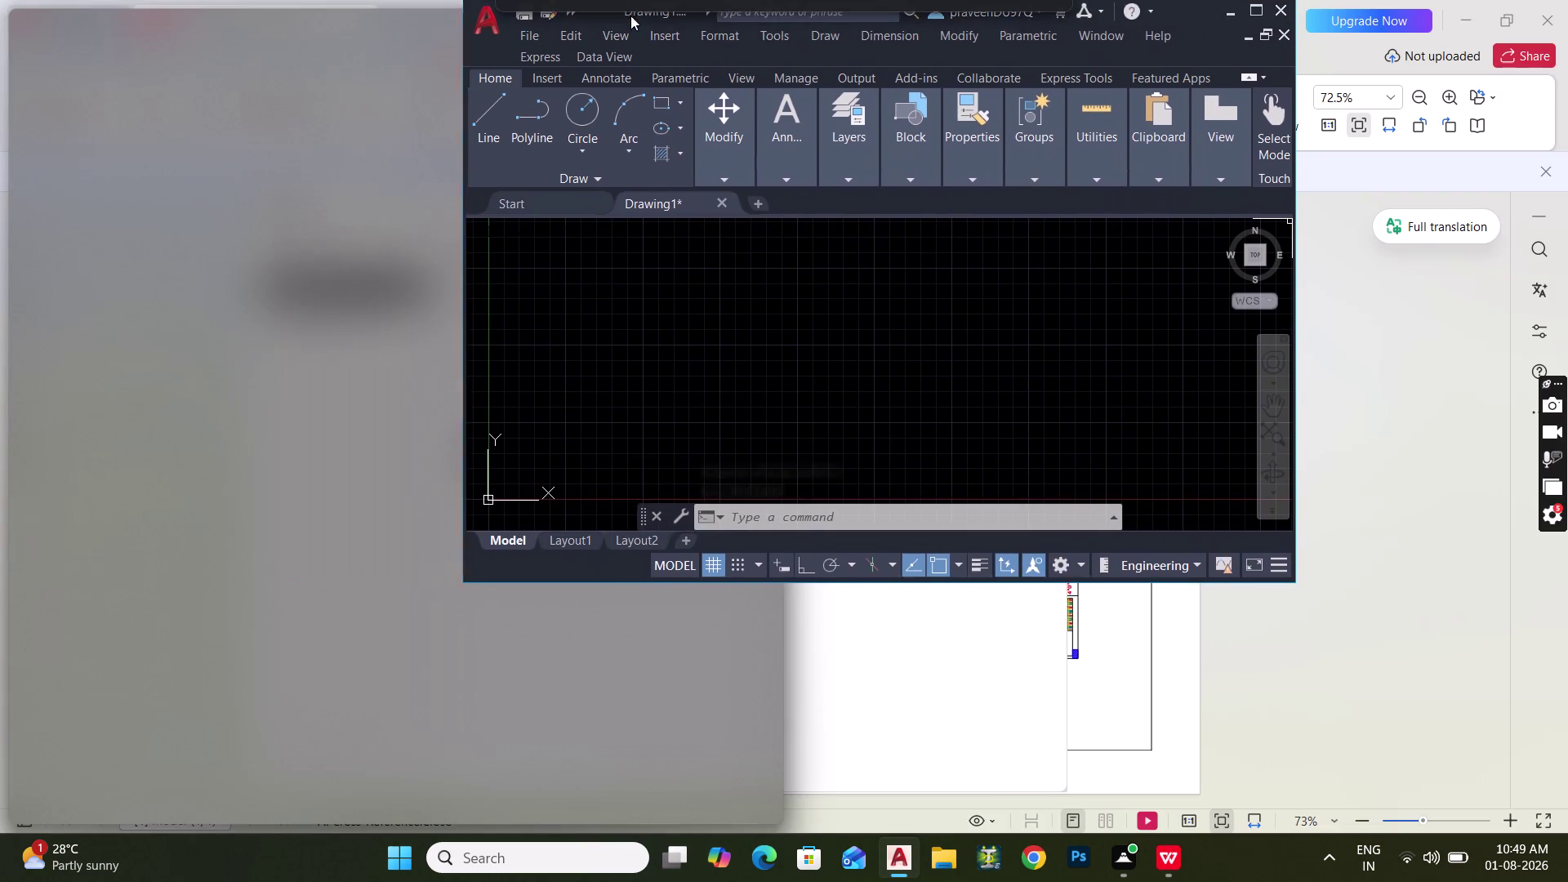
drag(630, 16, 559, 0)
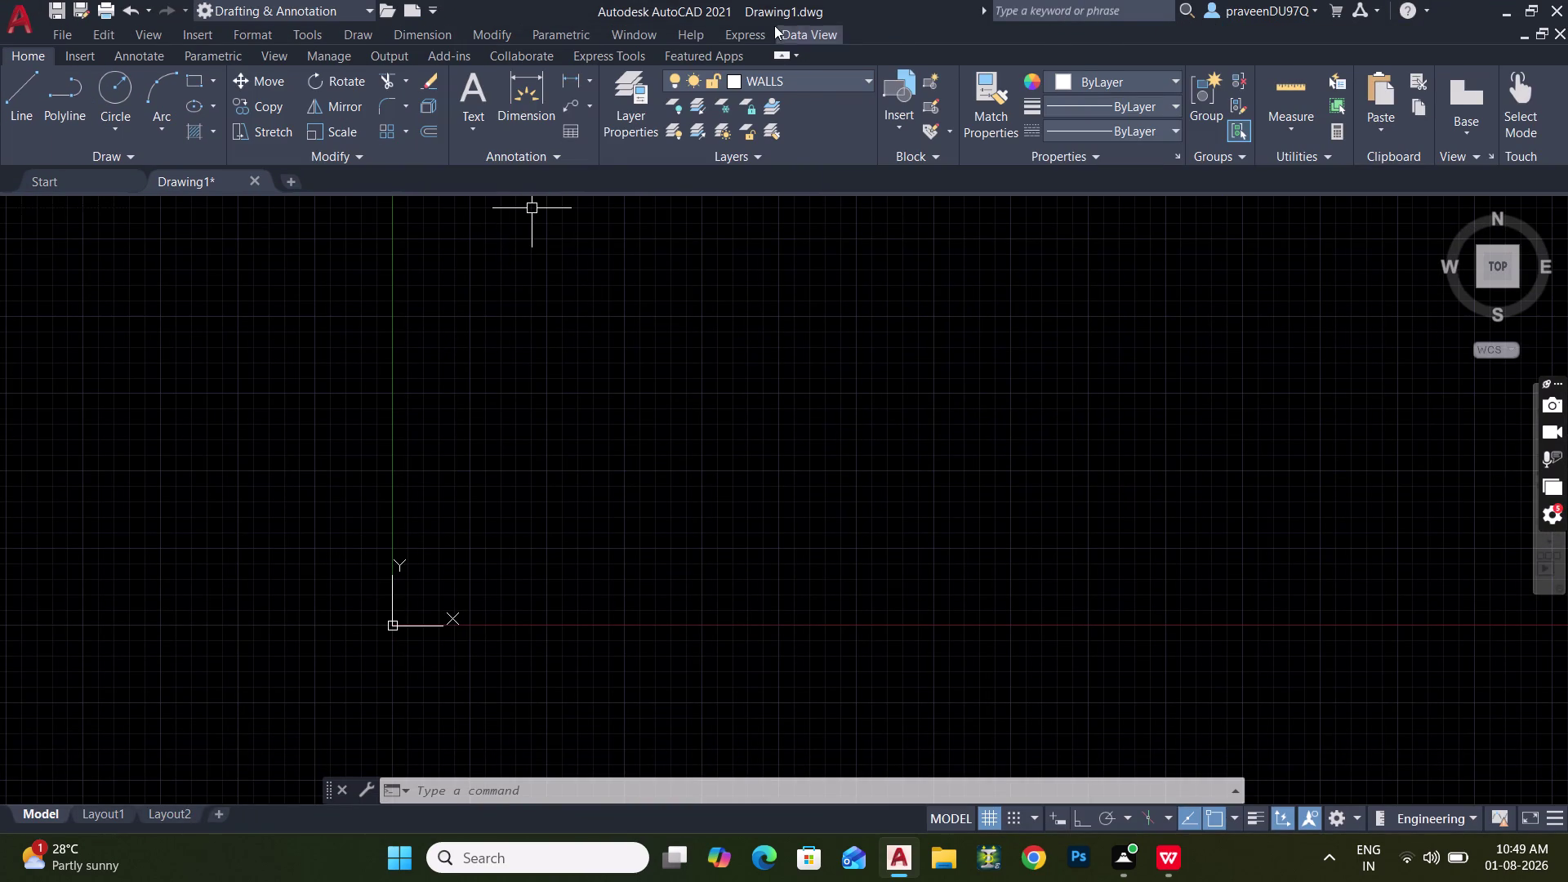
drag(687, 0, 328, 88)
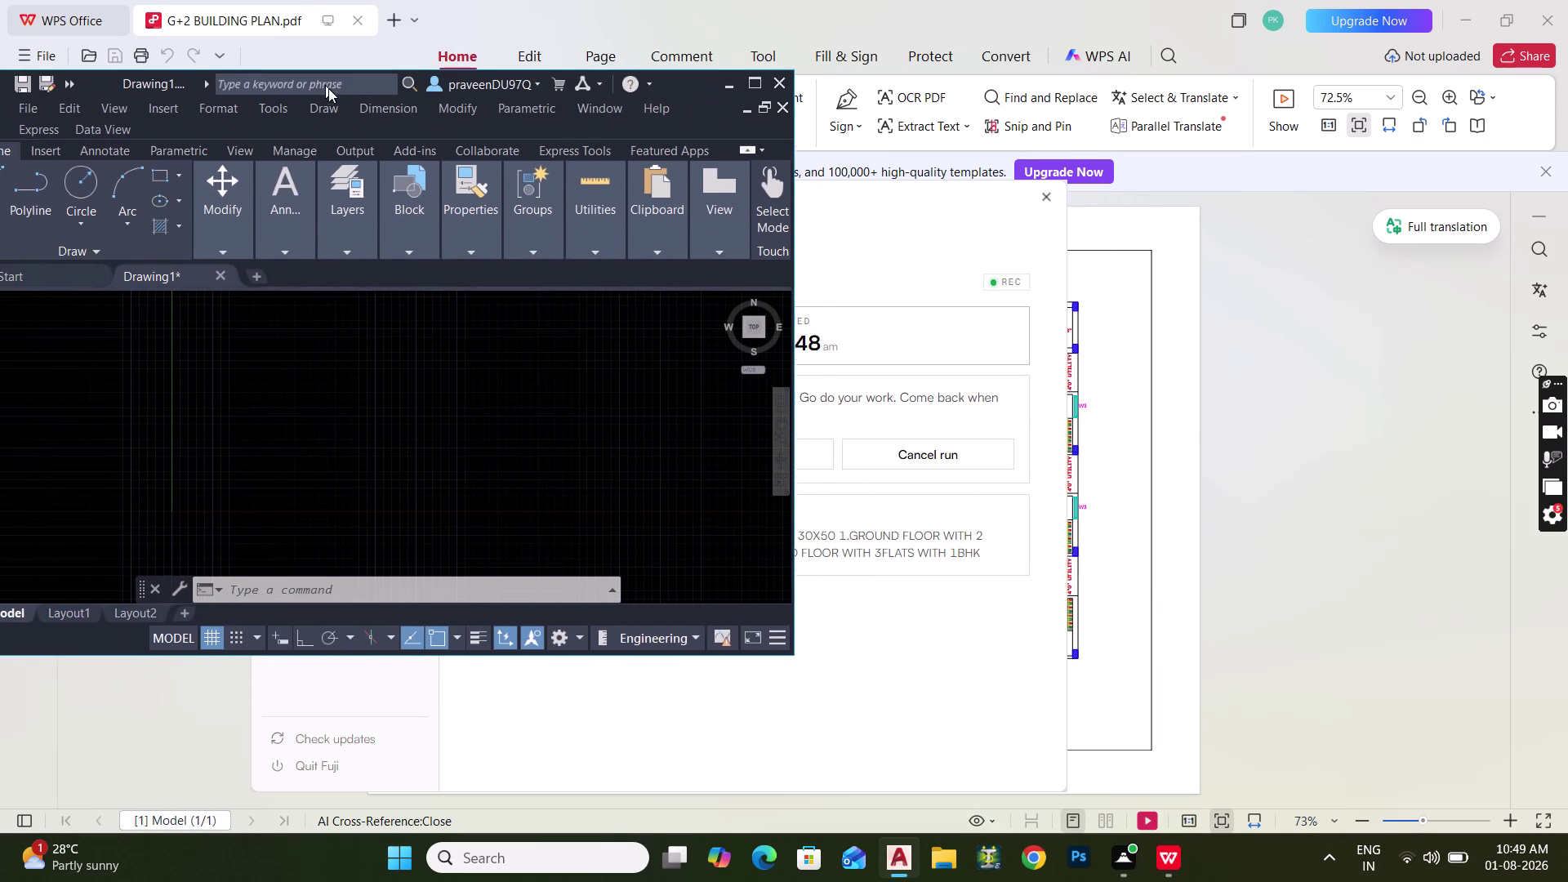
drag(327, 88, 355, 102)
Bring the G+2 building plan PDF in WPS Office forward and restore its window.
click(1299, 339)
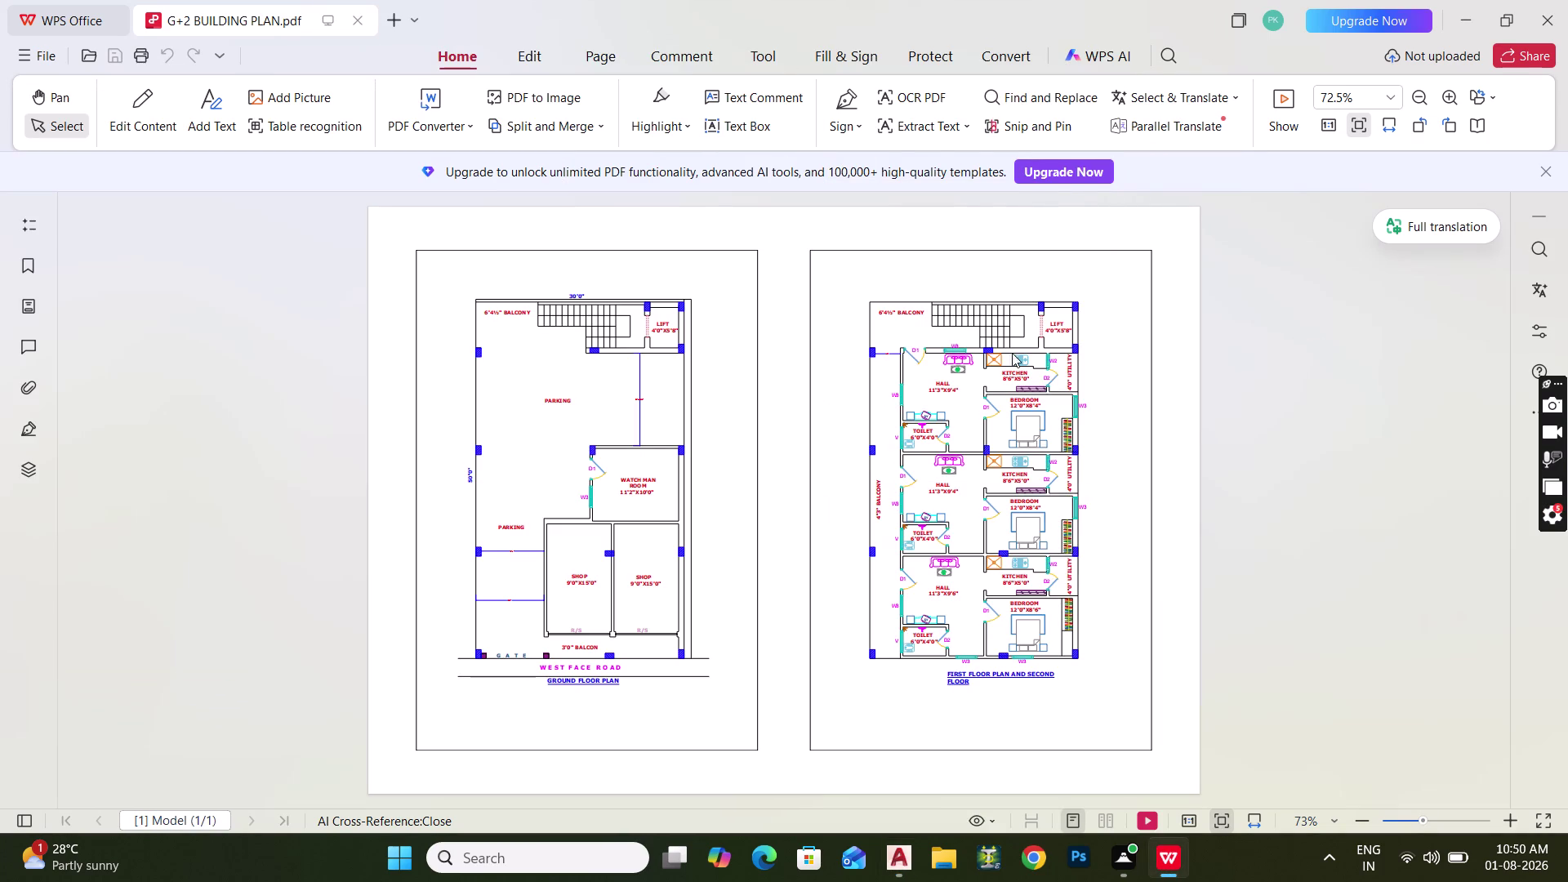
scroll(up, 3)
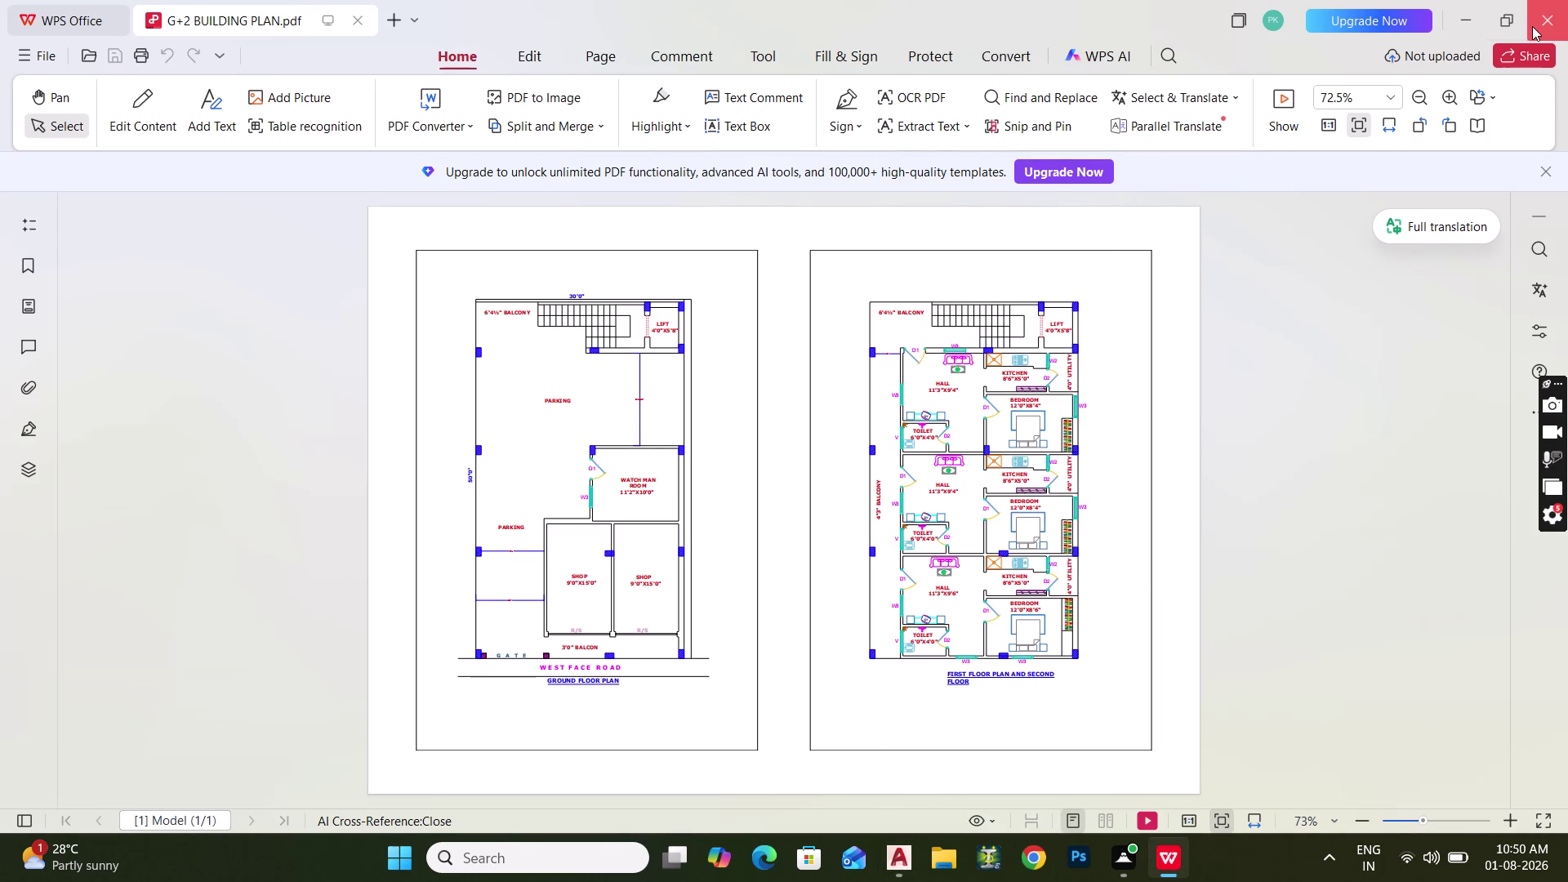
click(1510, 19)
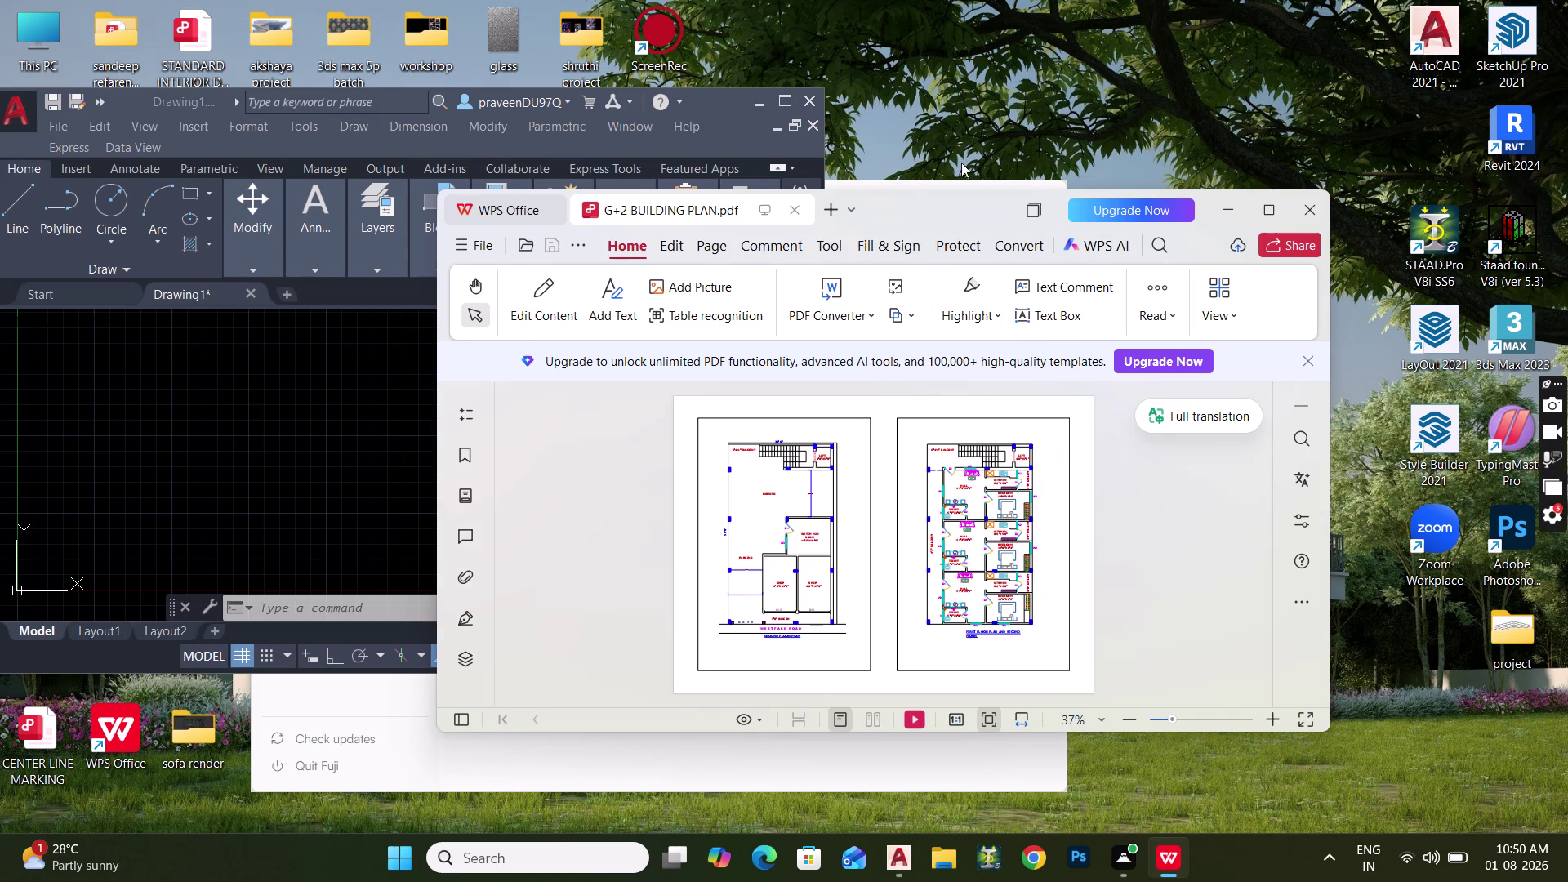
Tile the windows: AutoCAD filling the left half, the plan PDF beside it.
drag(899, 203, 1290, 0)
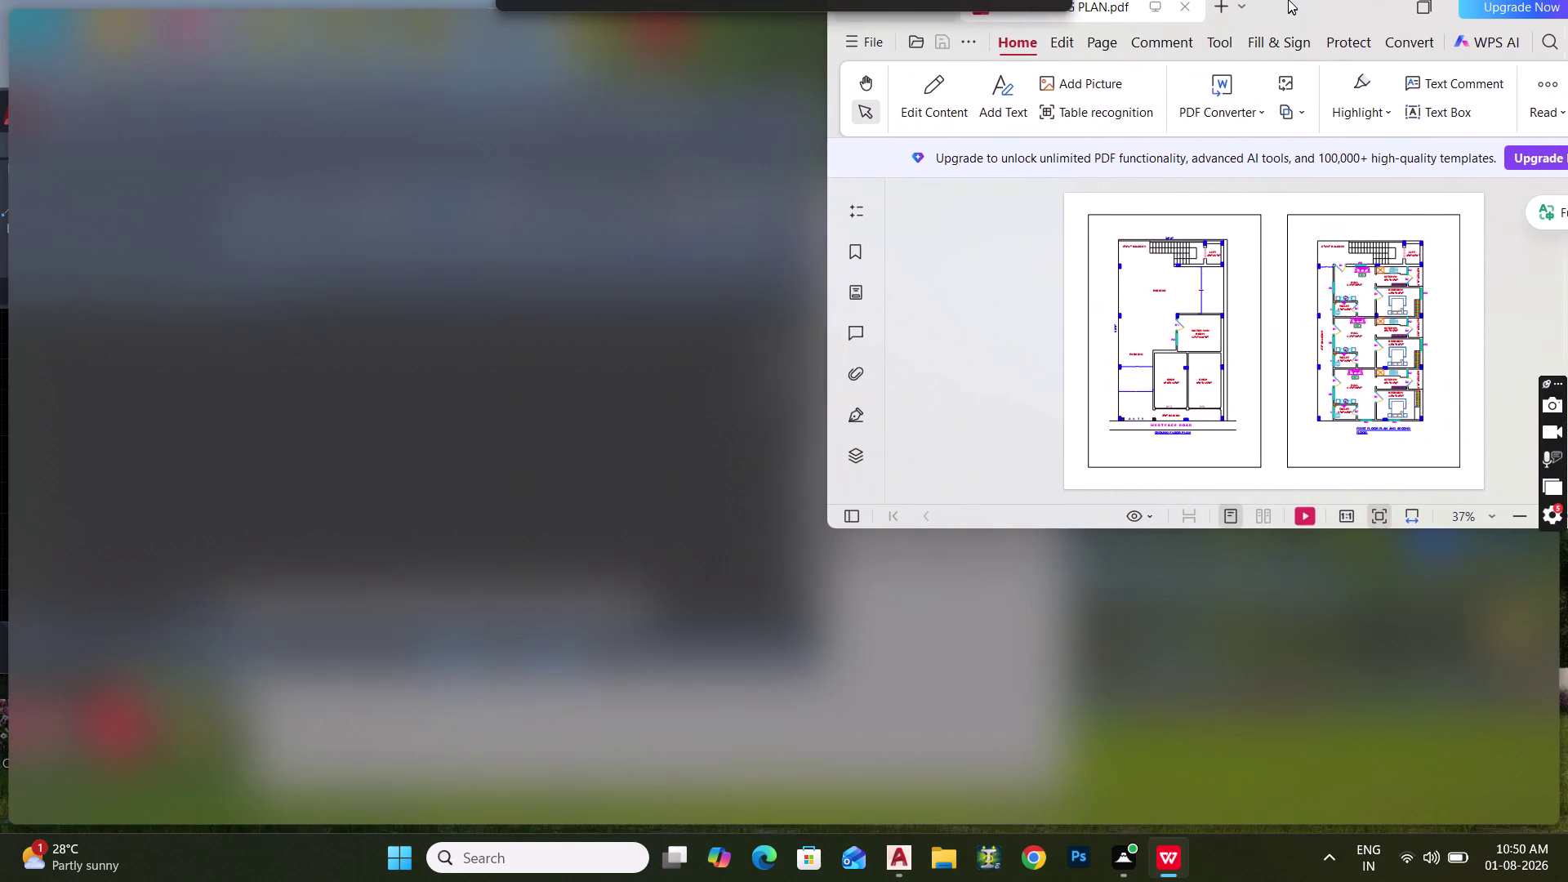
drag(1290, 0, 1358, 113)
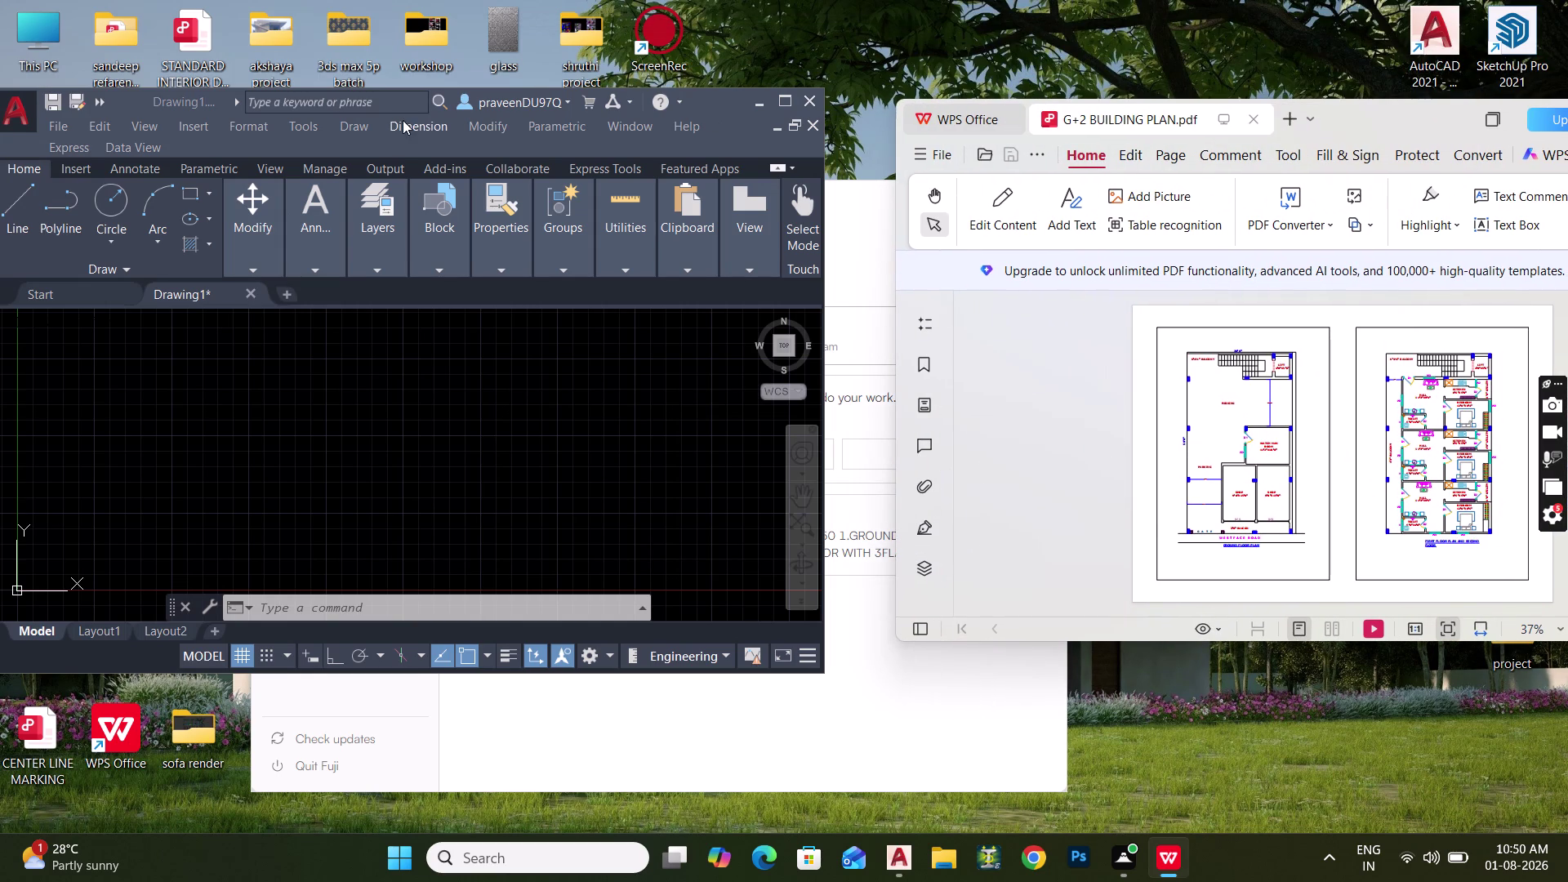
drag(150, 100, 151, 54)
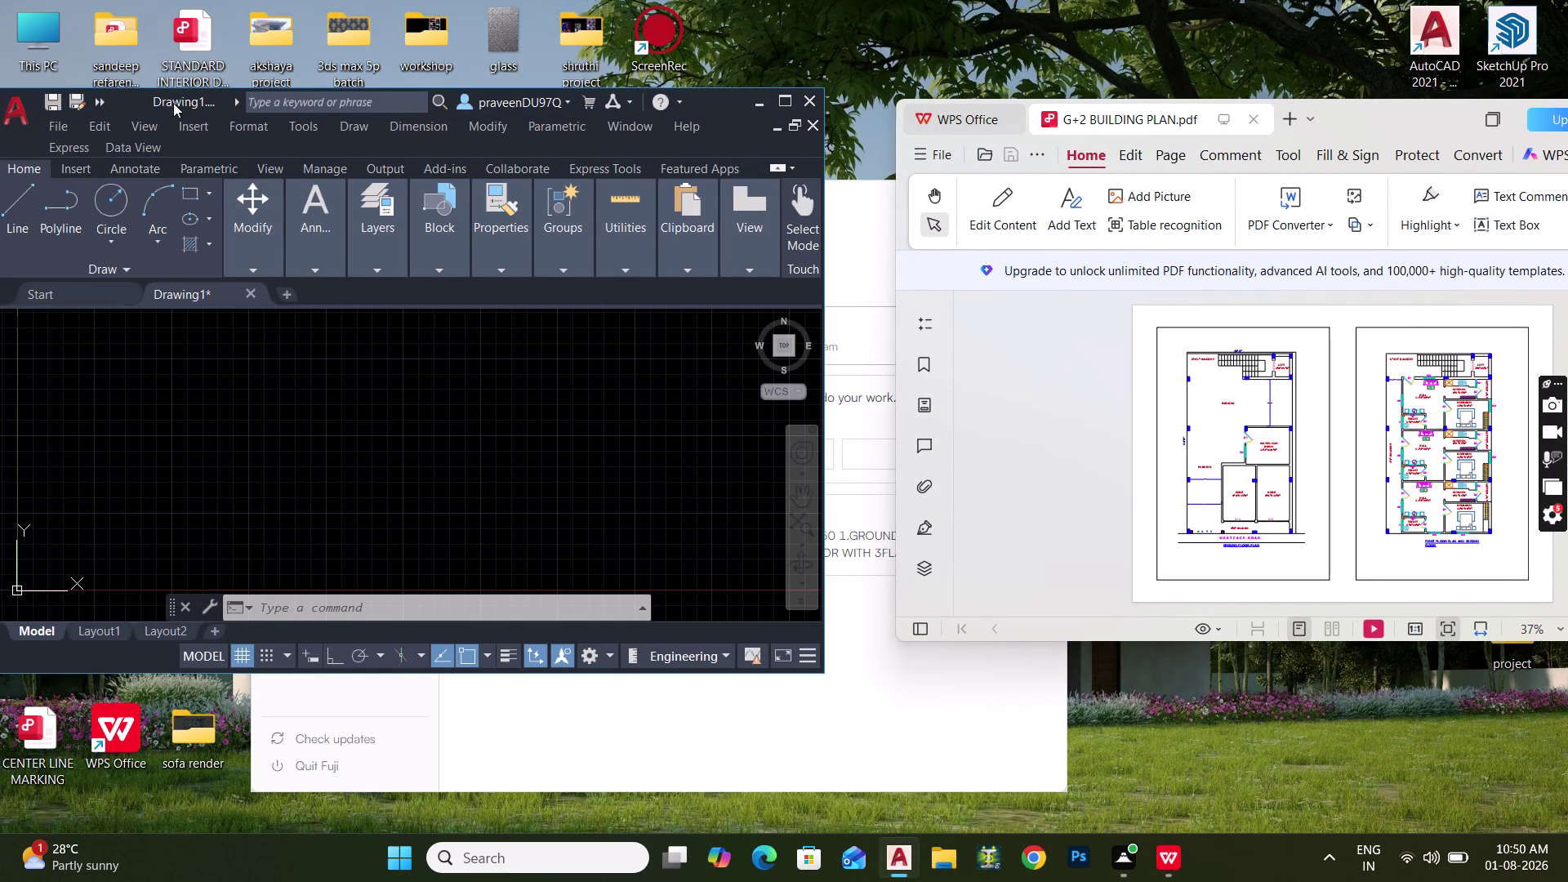
drag(176, 103, 161, 22)
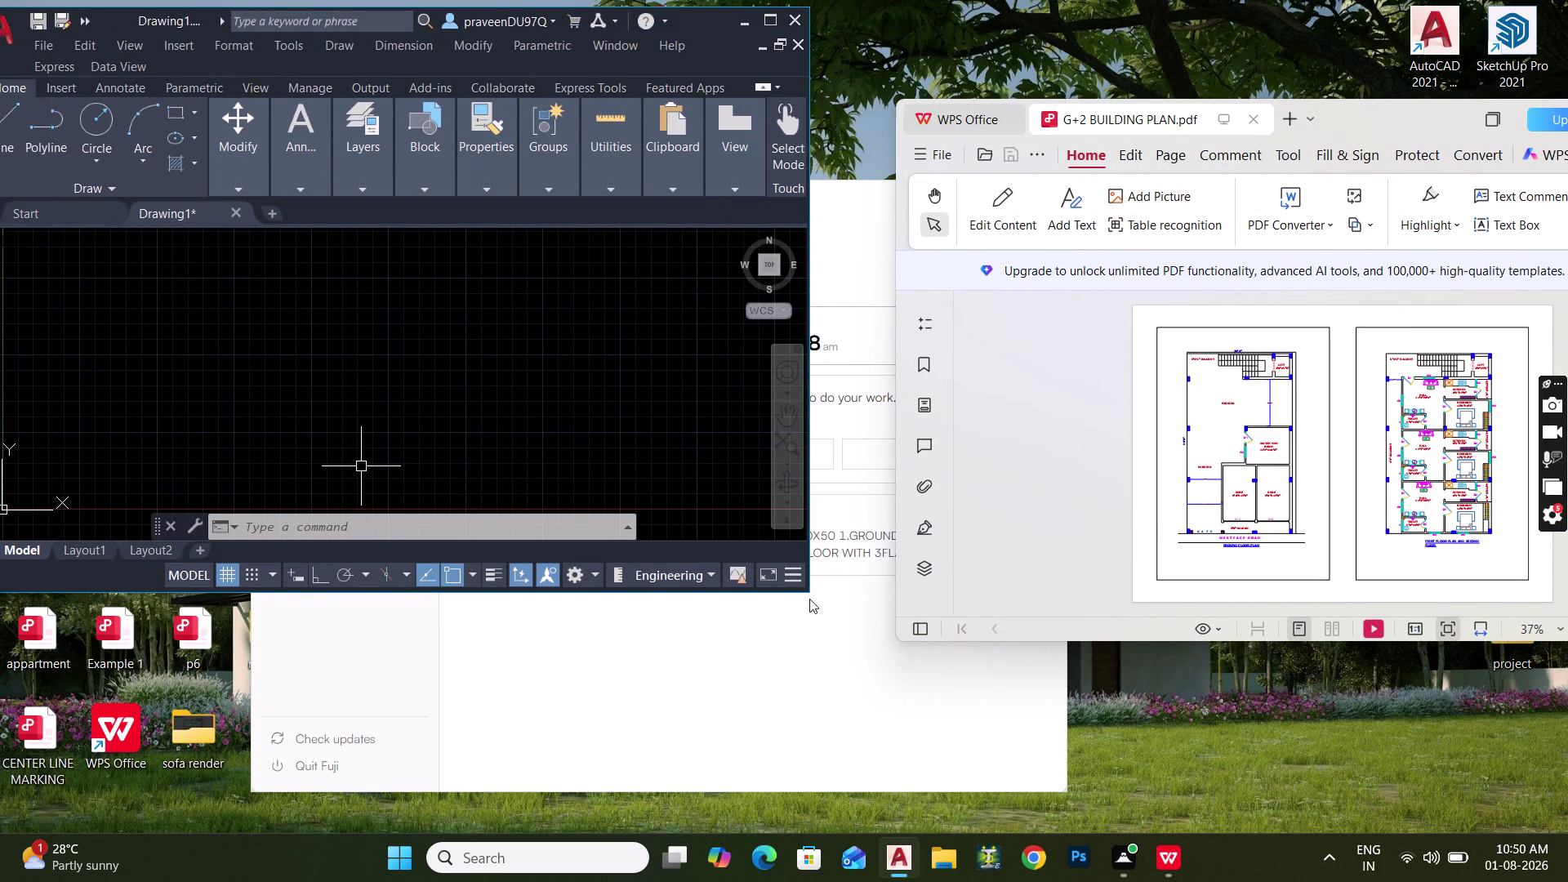
drag(808, 591, 881, 833)
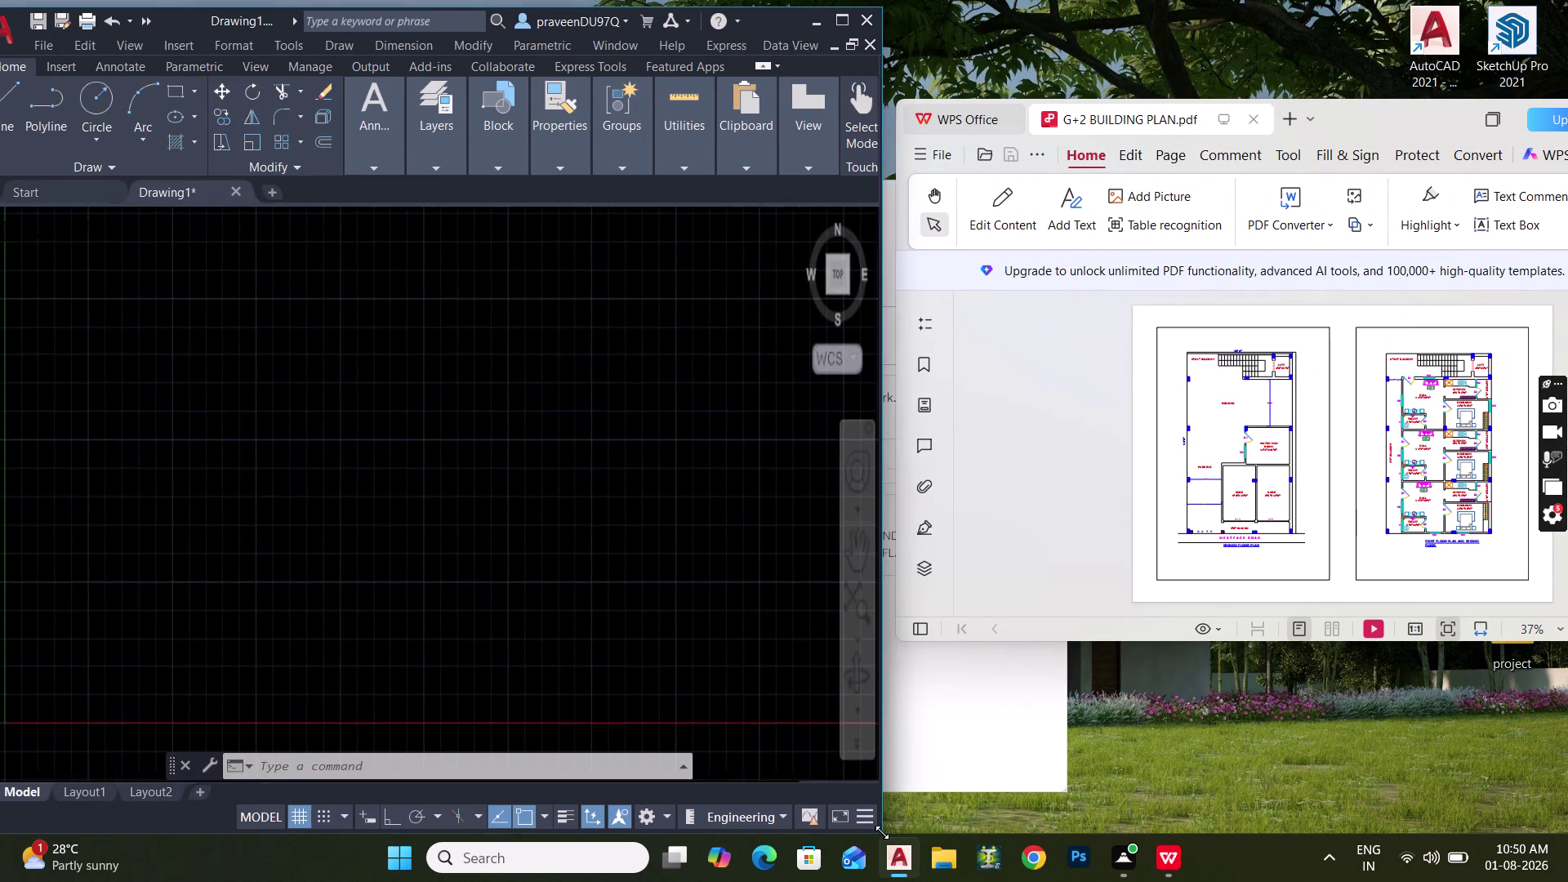
drag(881, 833, 889, 832)
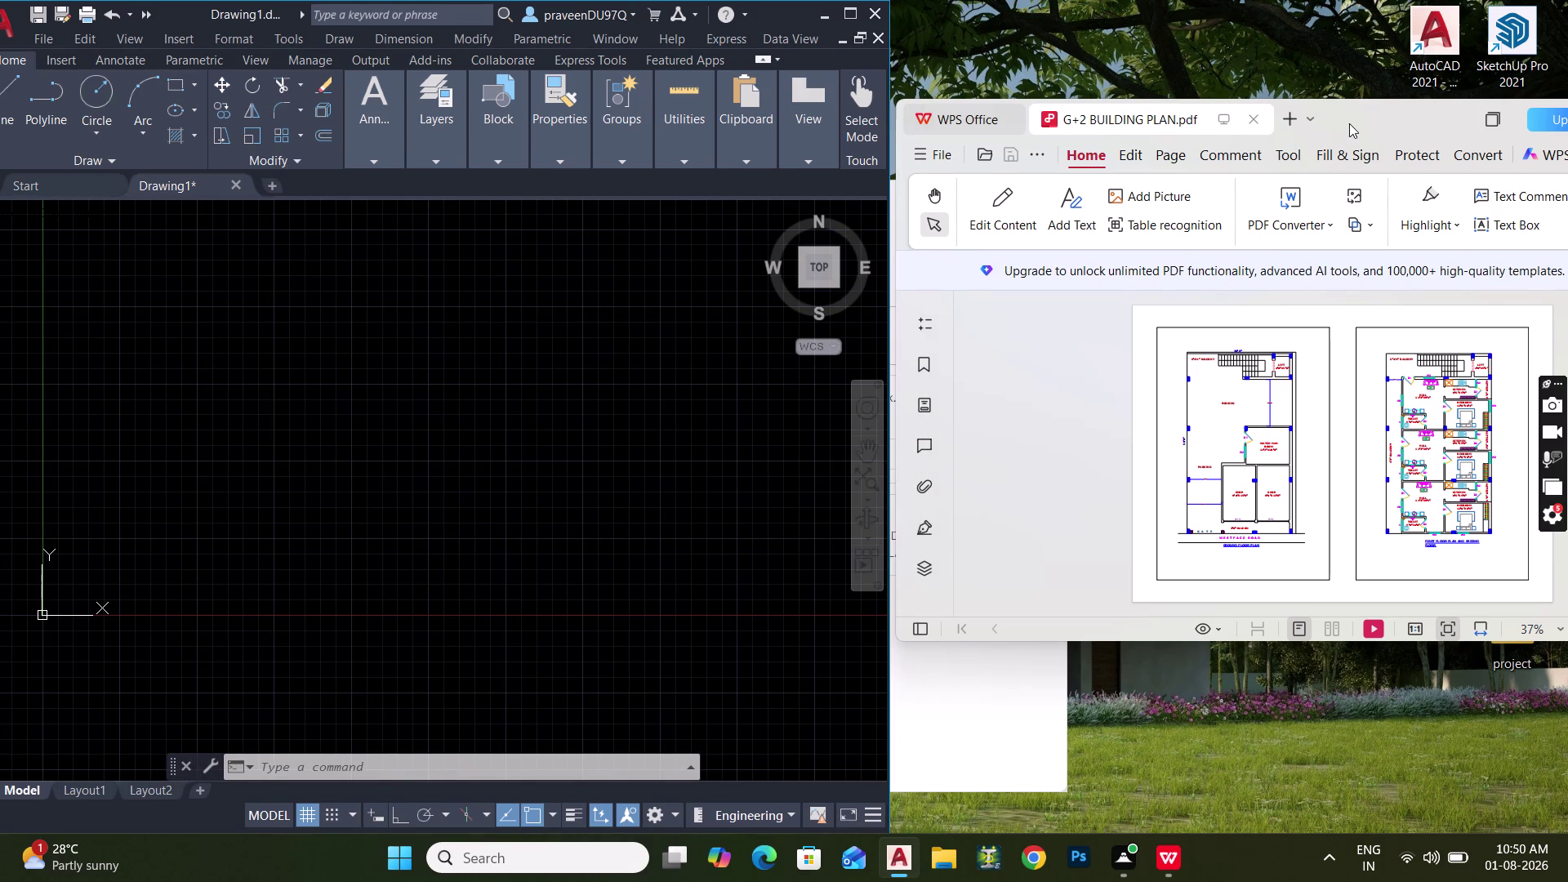
drag(1349, 123, 1267, 107)
drag(1266, 103, 1187, 109)
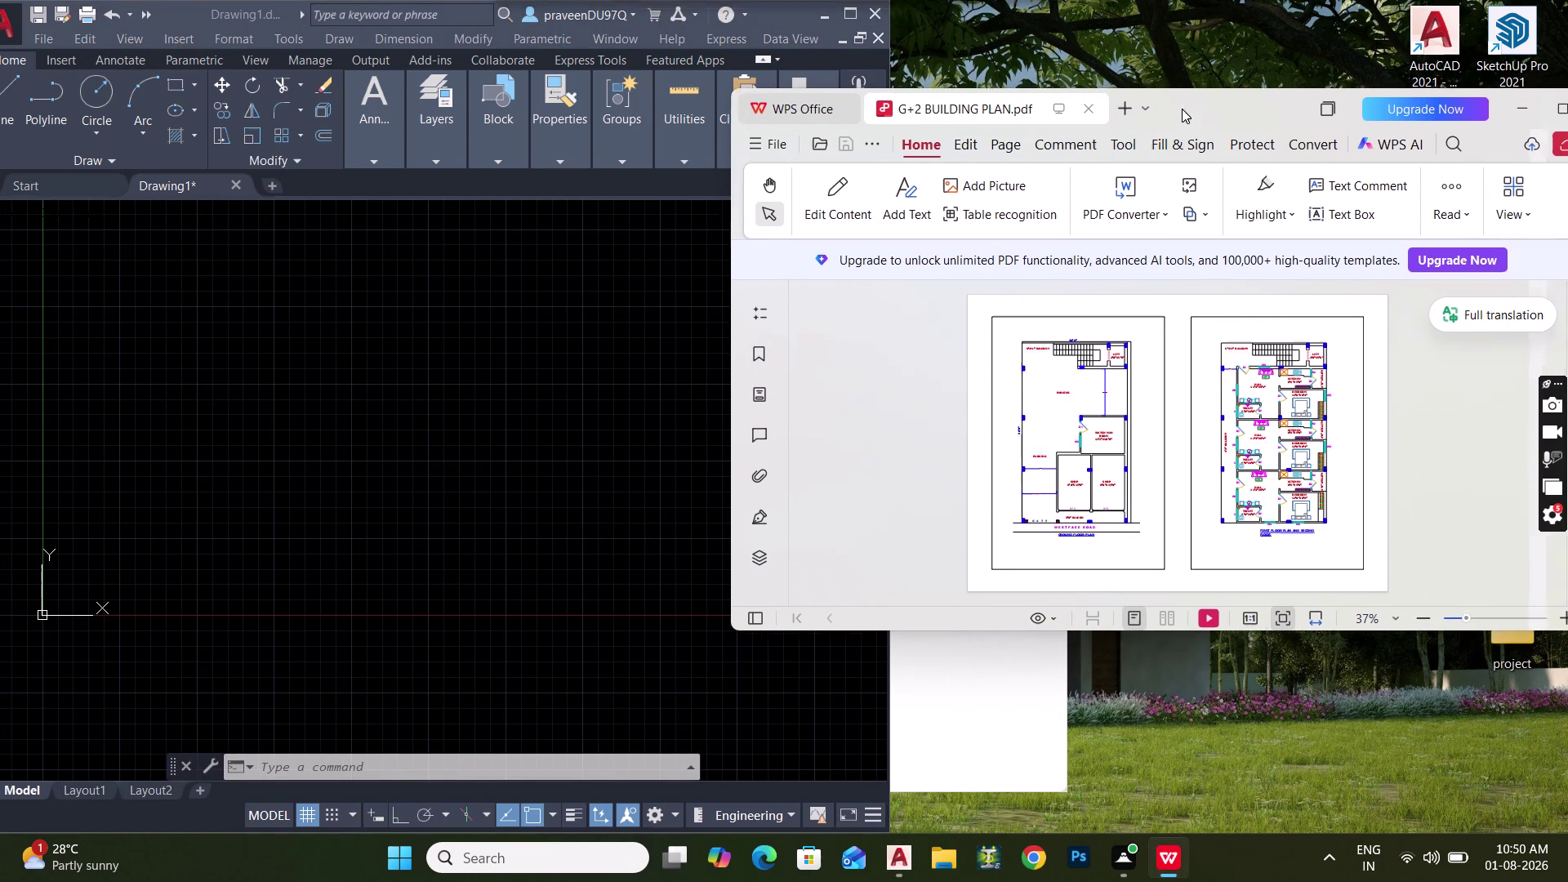
drag(1187, 109, 1179, 107)
Centre the PDF window and enlarge the building plan pages in view.
scroll(up, 3)
click(1031, 456)
scroll(up, 3)
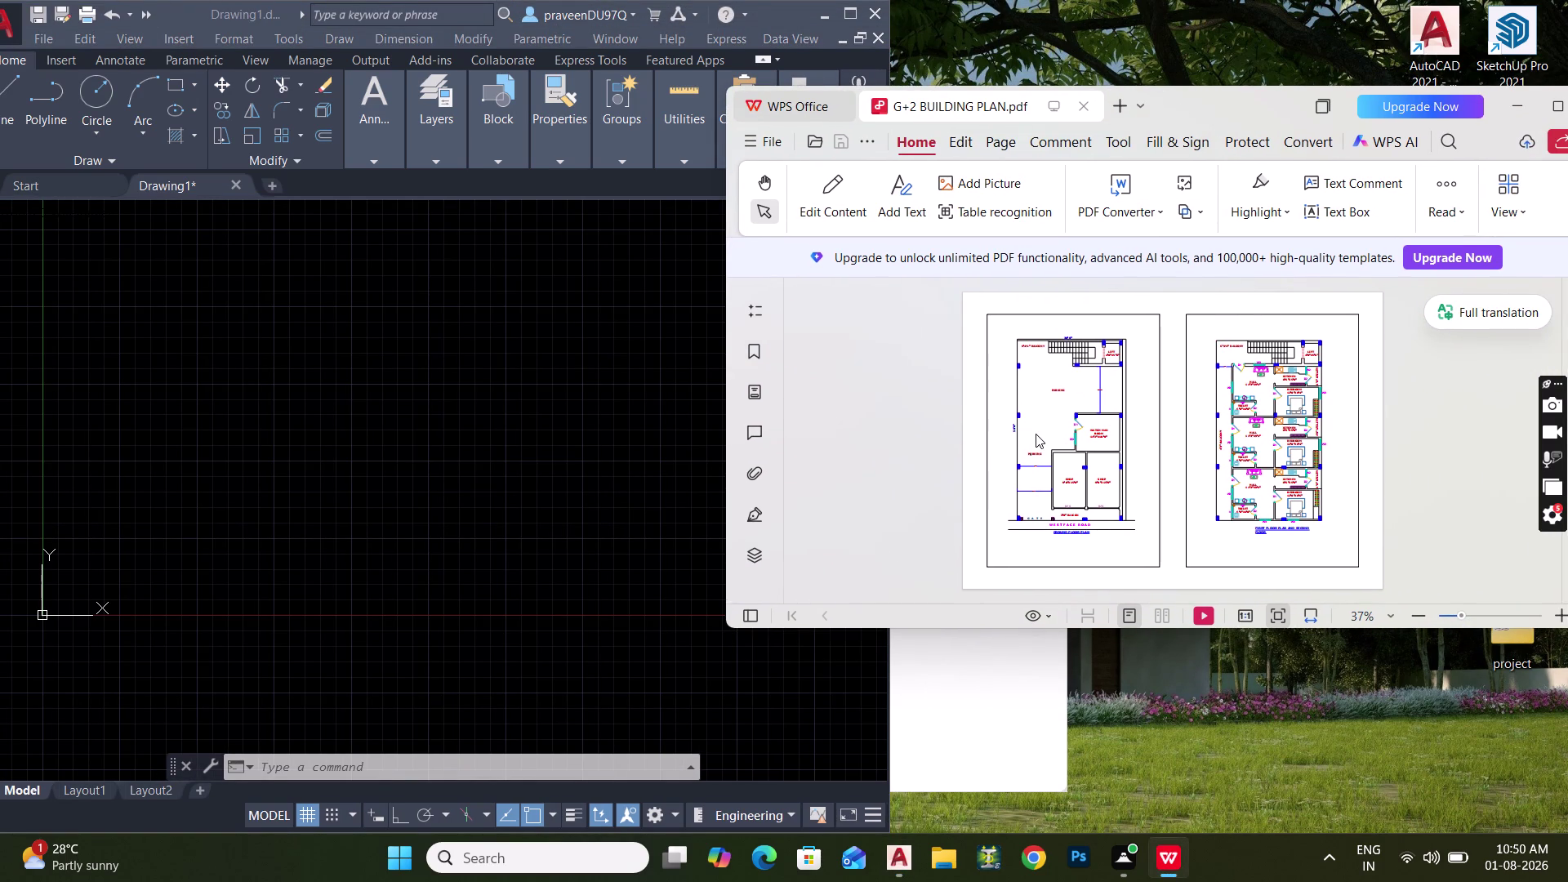
scroll(down, 3)
scroll(up, 3)
drag(1201, 105, 1195, 107)
drag(1195, 107, 976, 82)
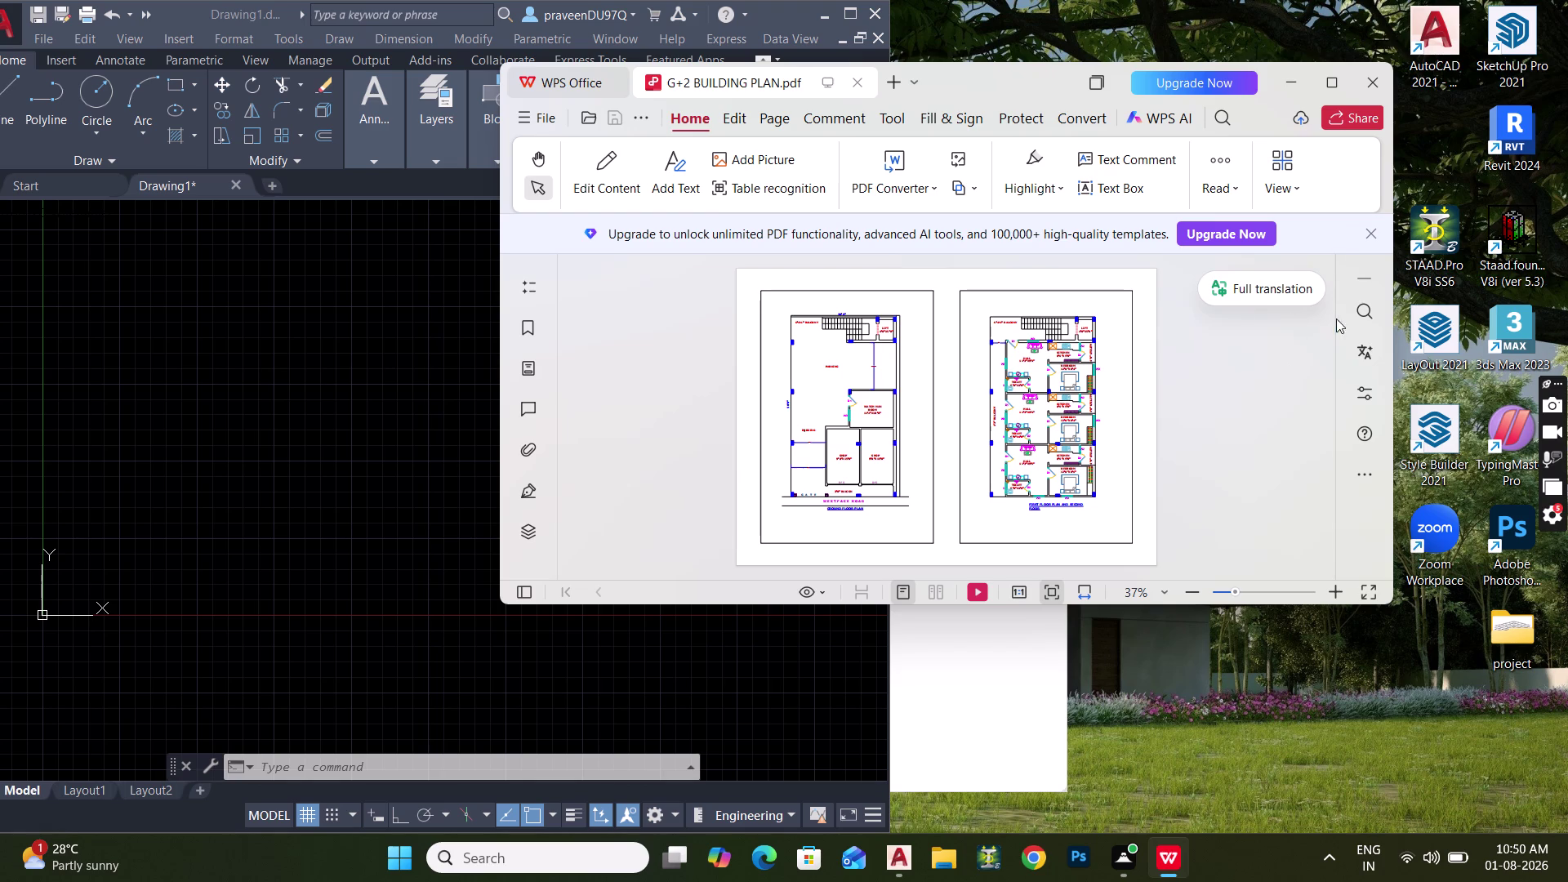
click(1363, 308)
click(1303, 278)
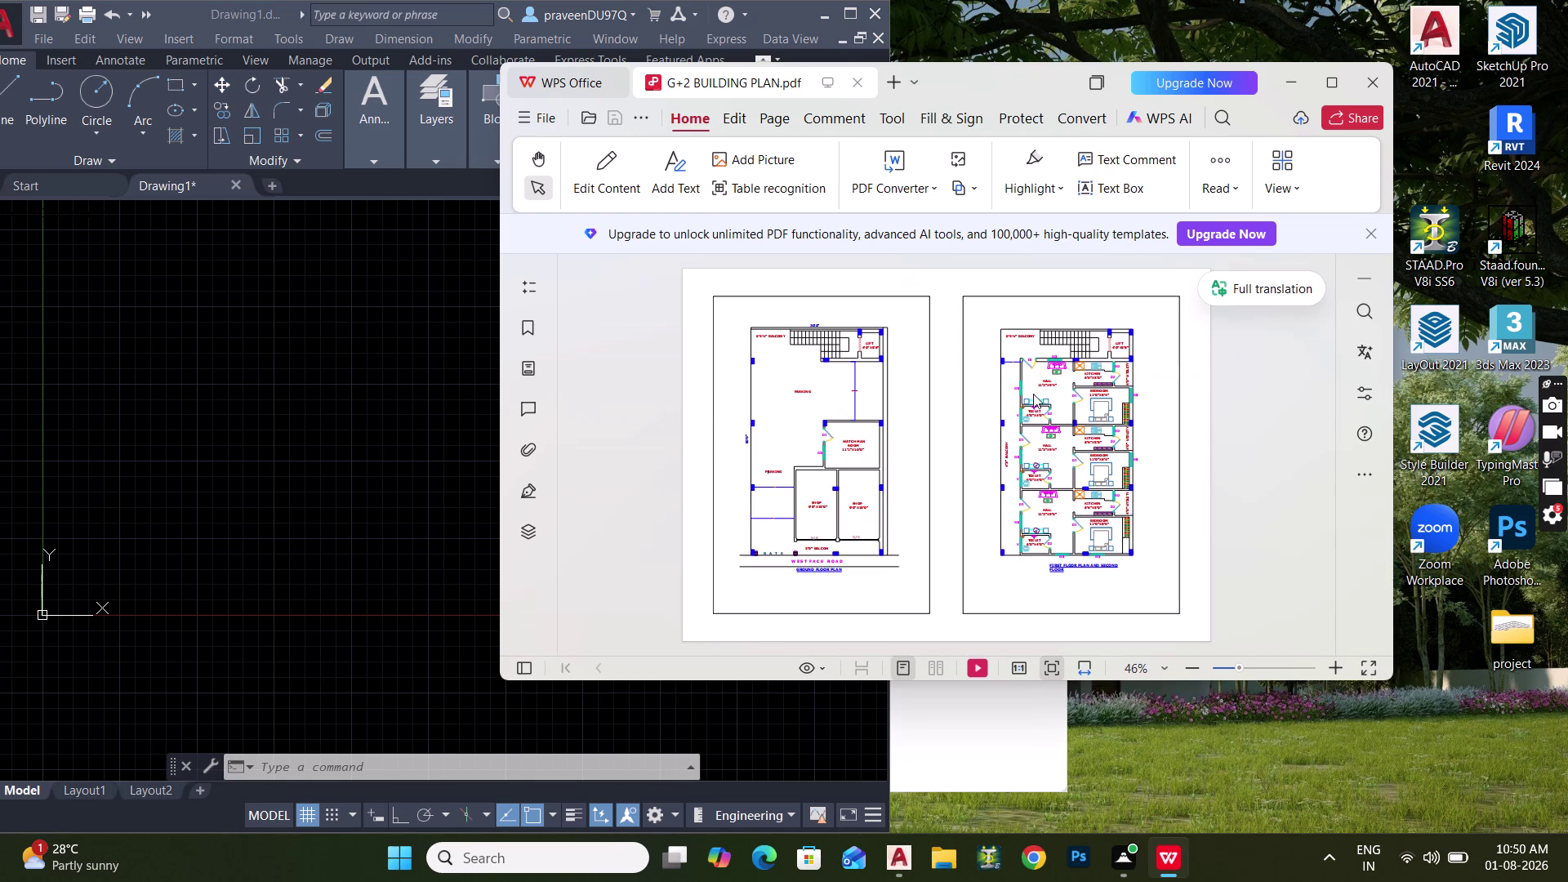
scroll(up, 3)
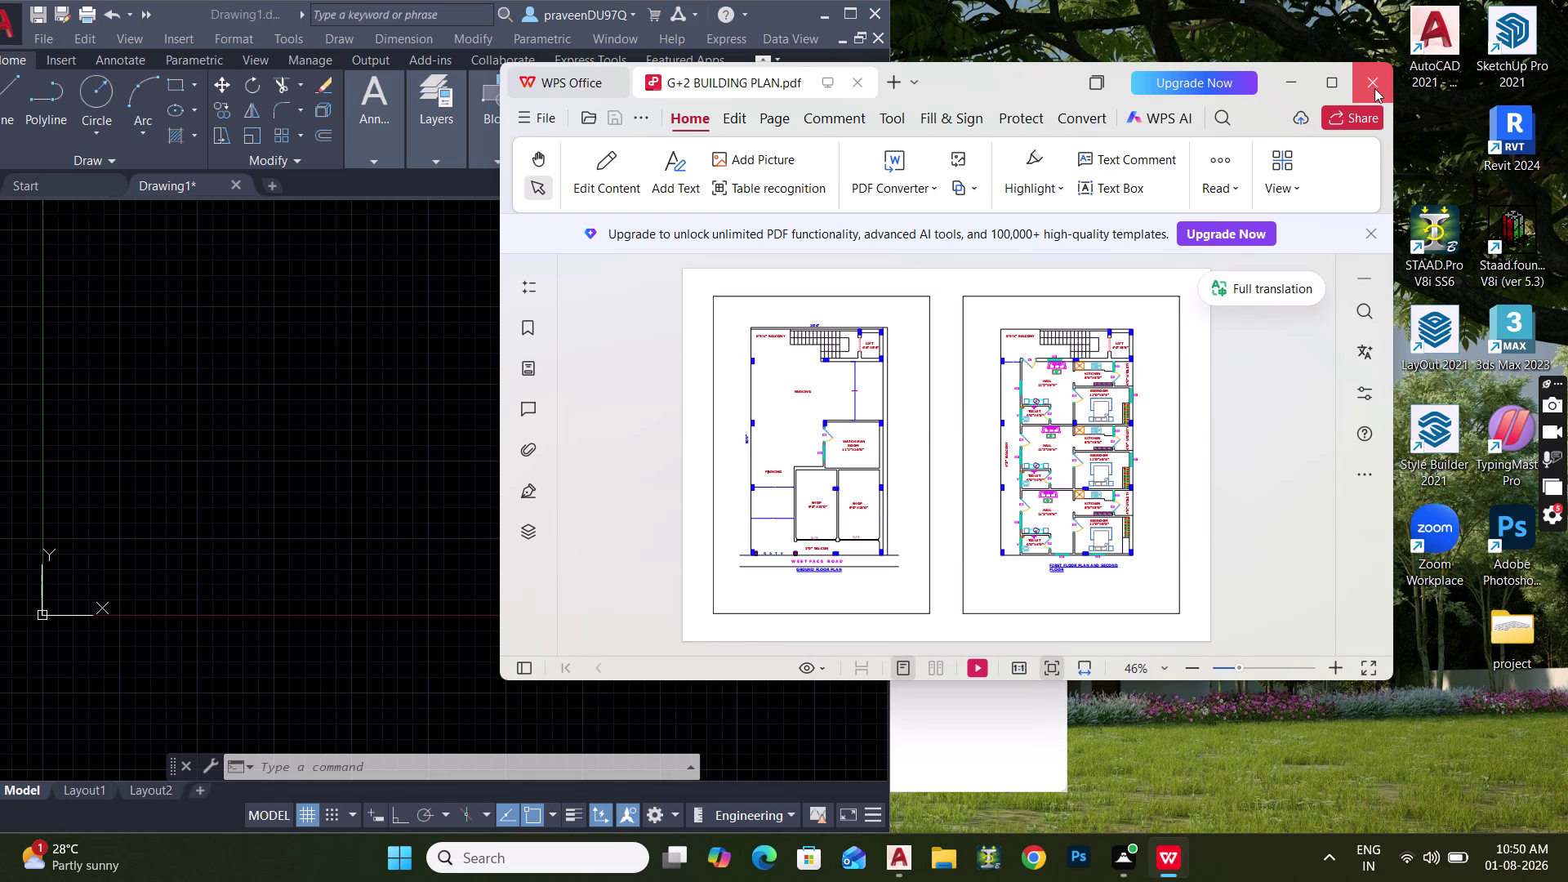
Close the building plan PDF and maximize the AutoCAD drawing window.
click(1375, 89)
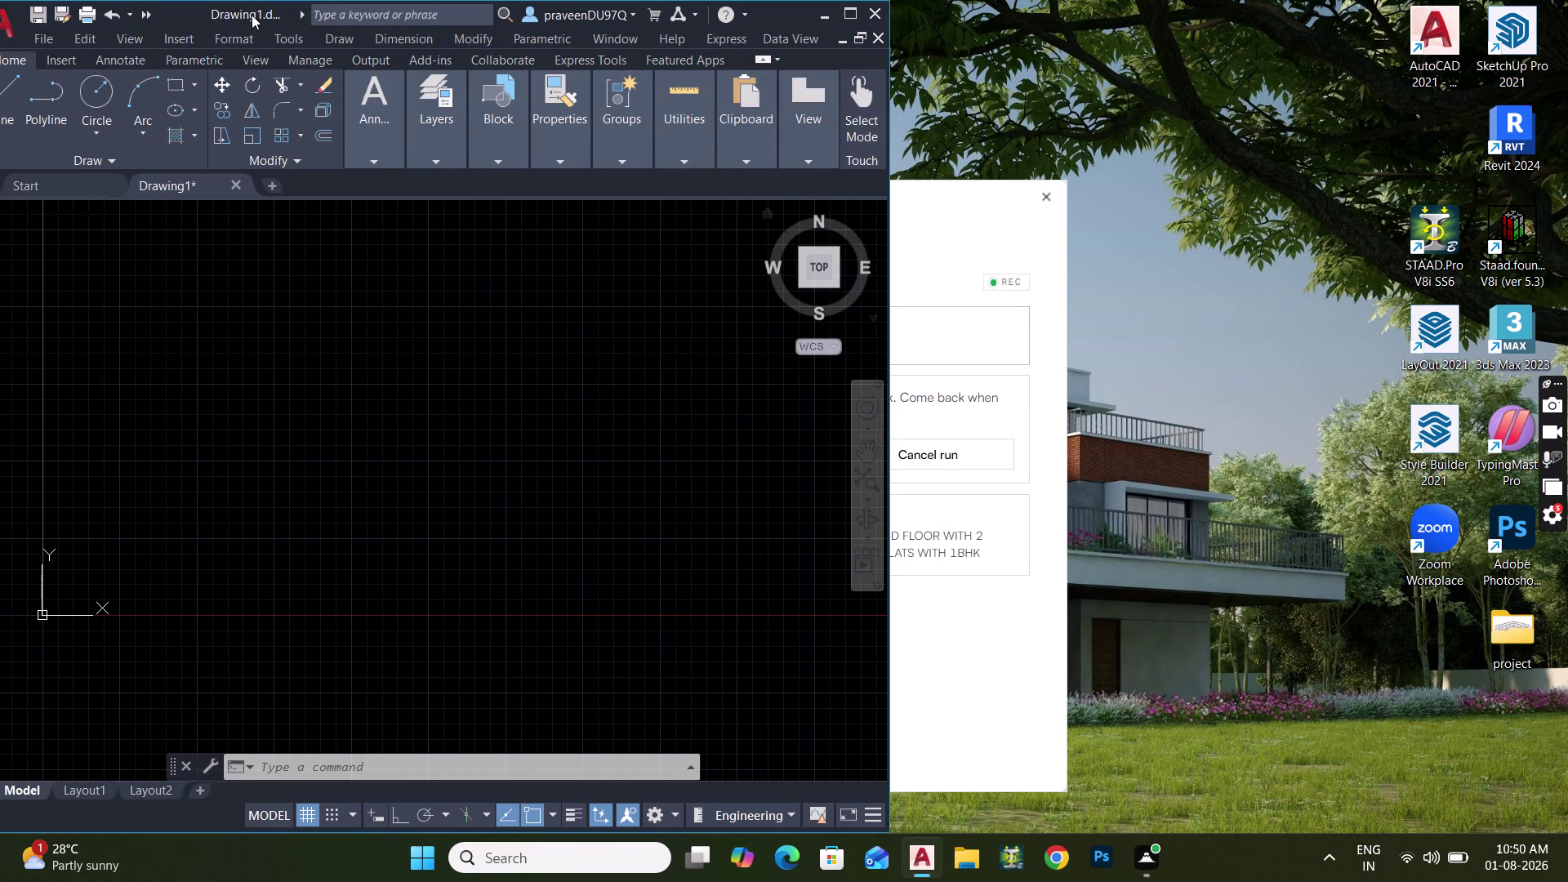
drag(259, 11, 449, 121)
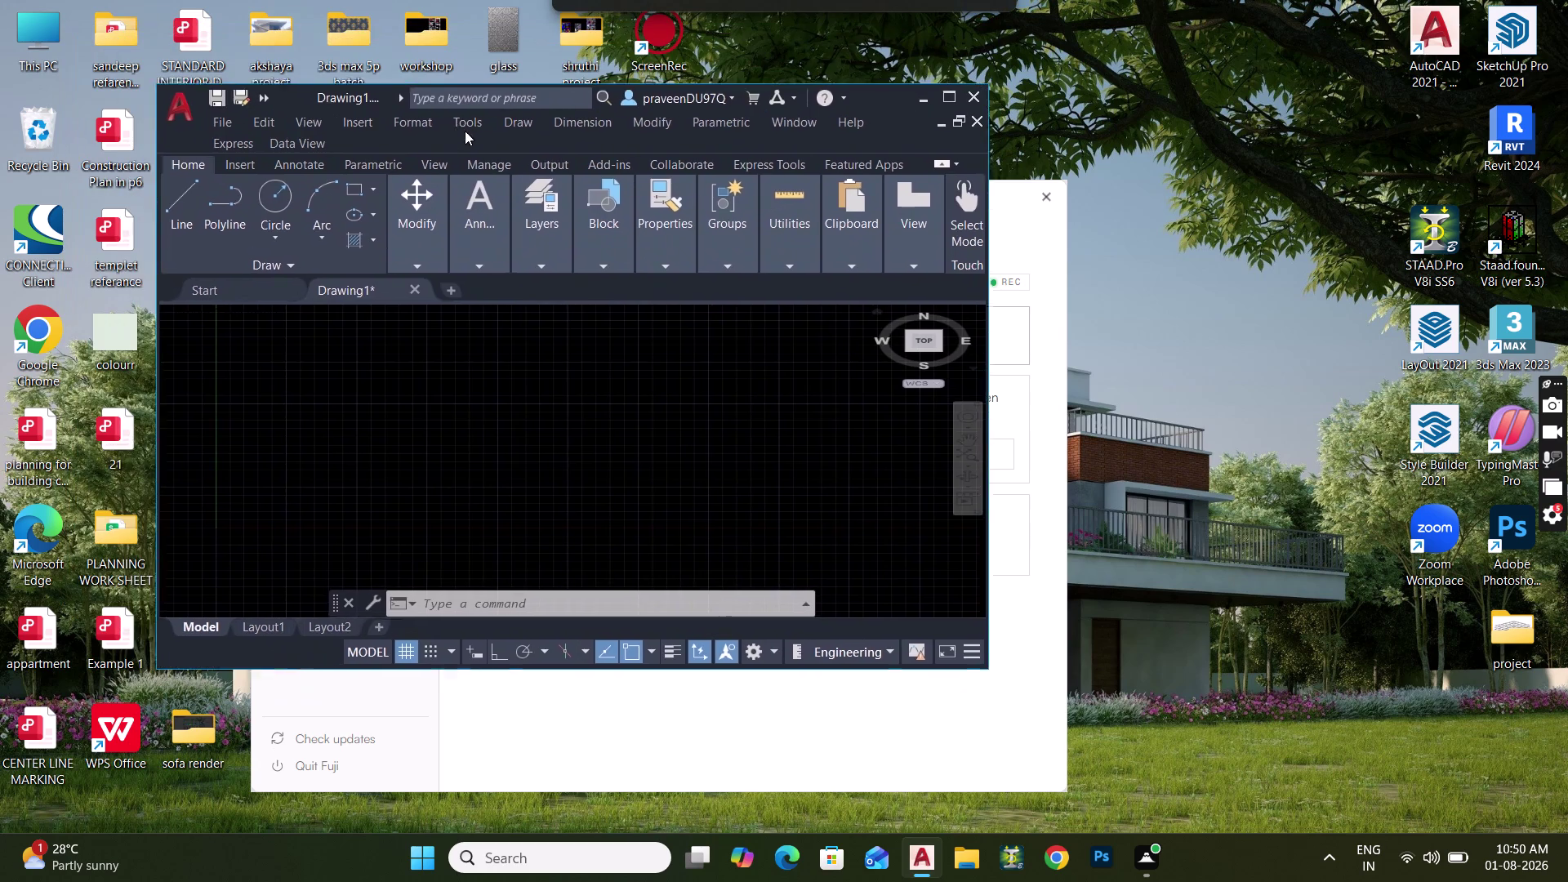
drag(450, 121, 392, 240)
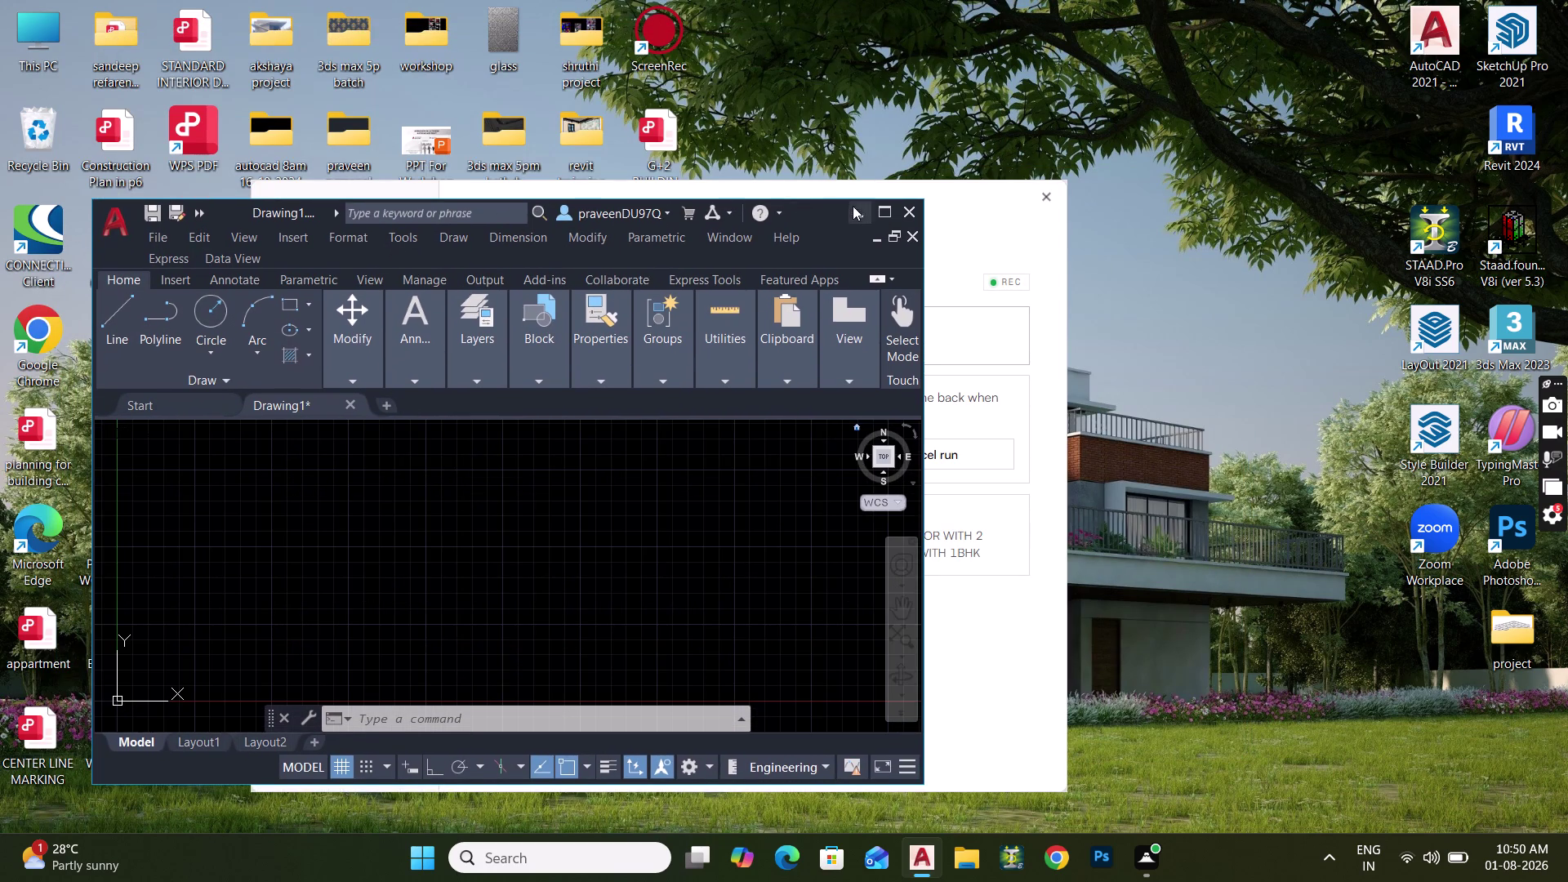
click(885, 212)
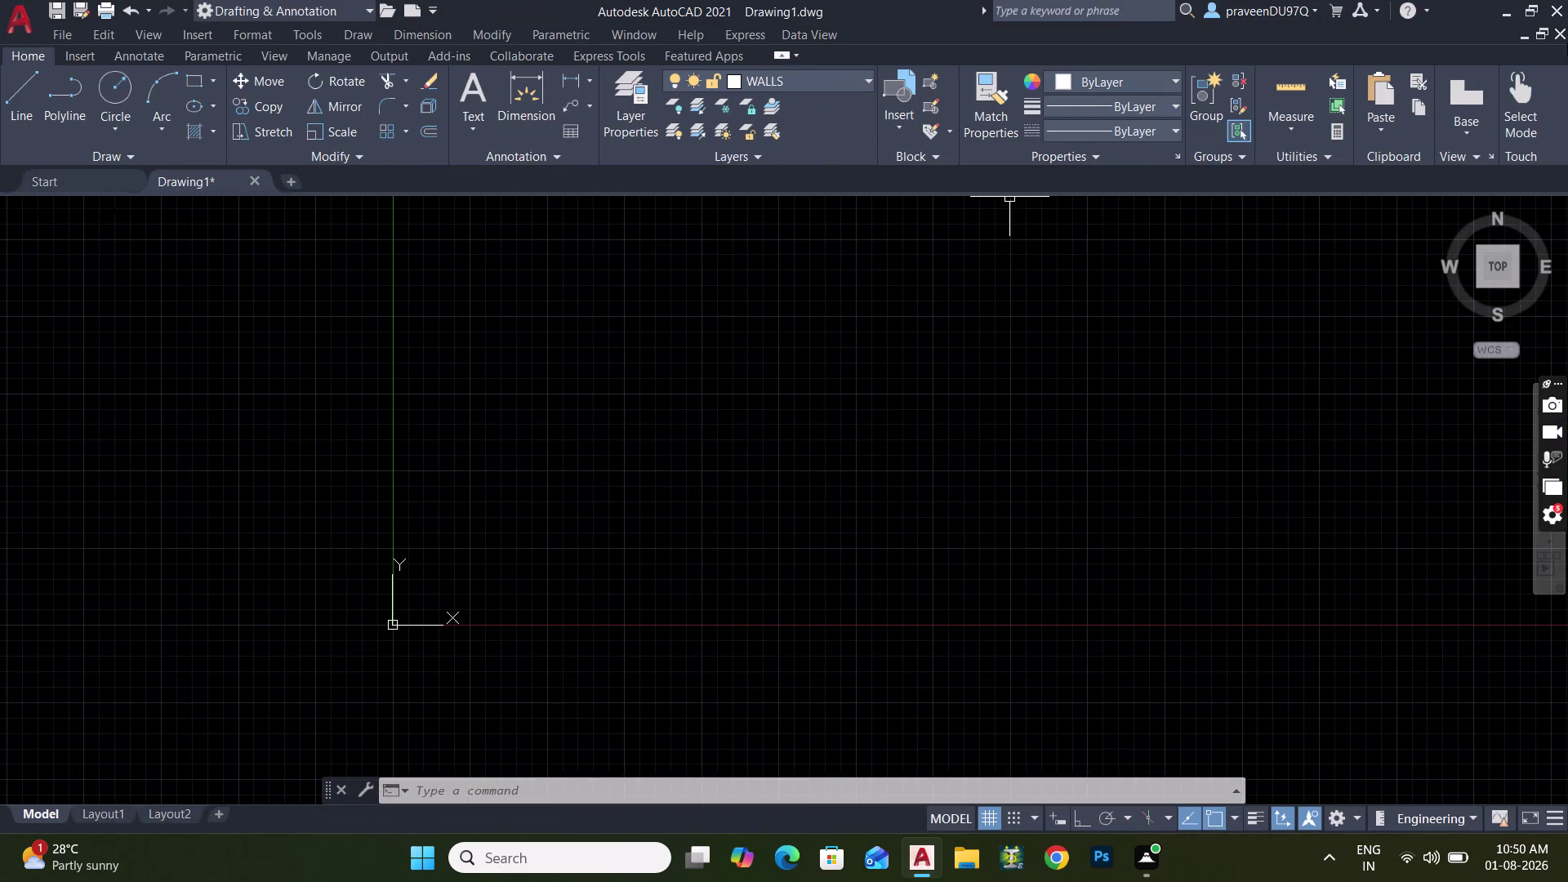